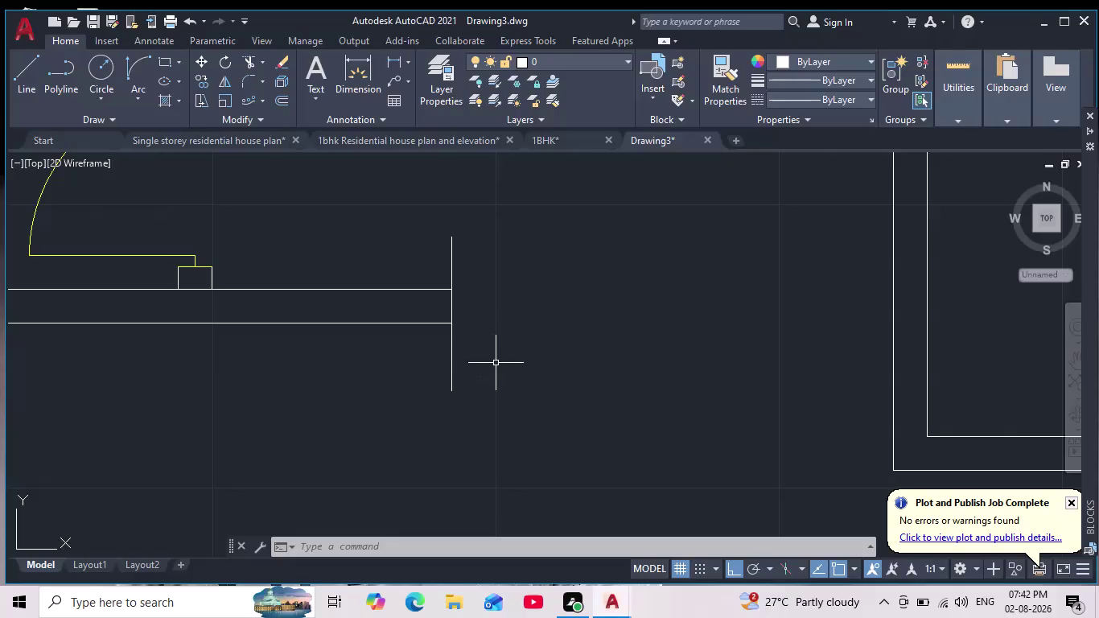
Fence-trim the two stray line ends protruding past the wall junction.
key(Escape)
key(Escape)
key(Escape)
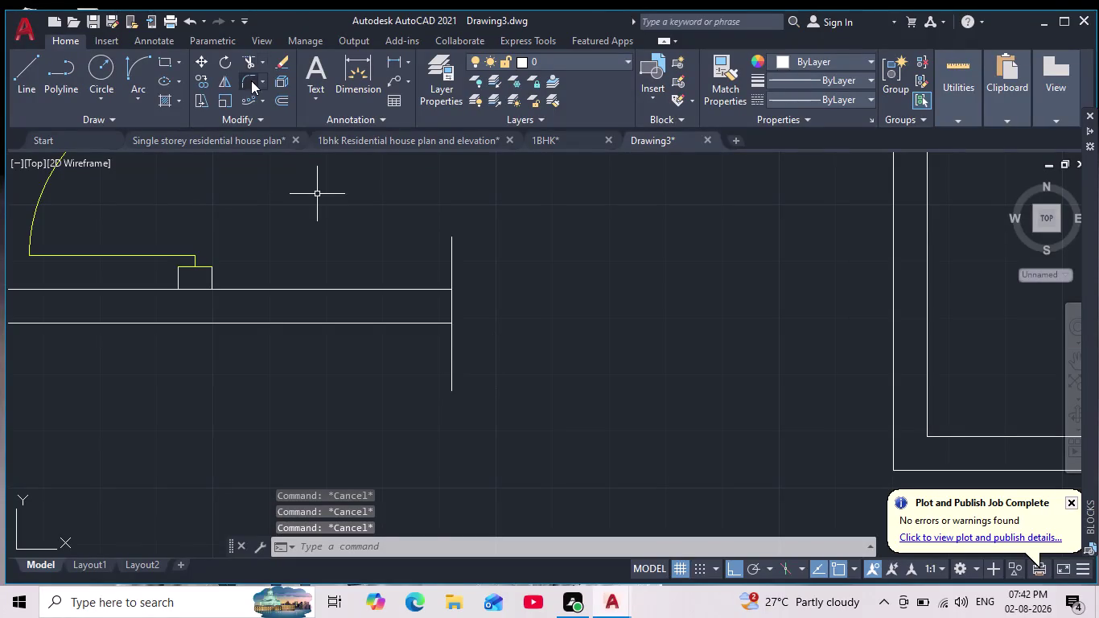
click(244, 62)
drag(410, 271, 581, 231)
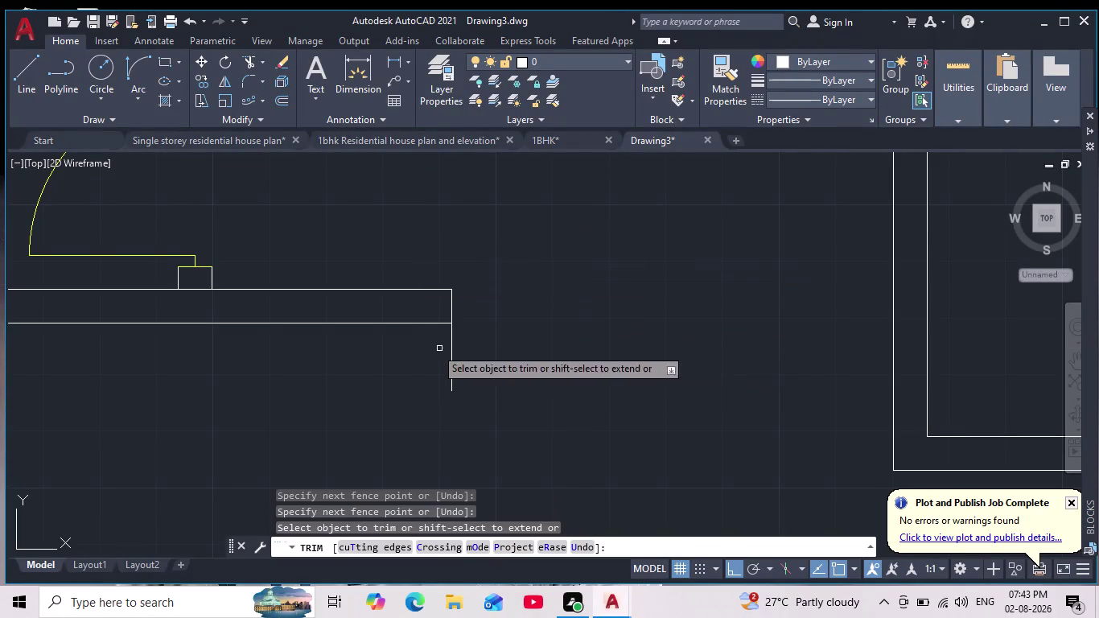
drag(417, 358, 494, 350)
scroll(down, 3)
scroll(down, 3)
middle_drag(524, 374, 523, 375)
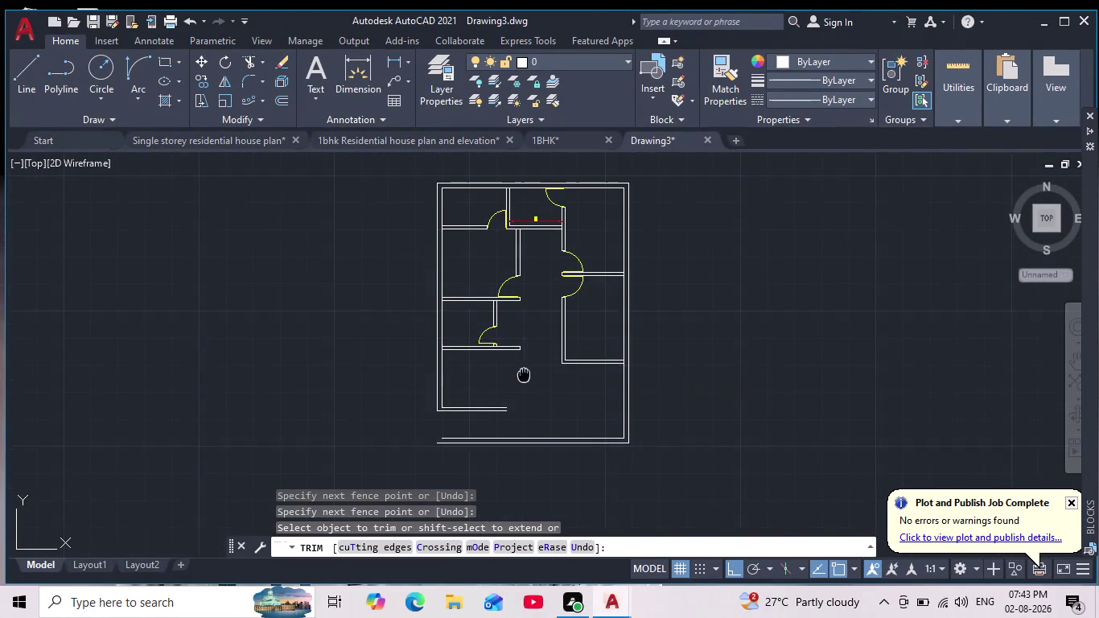
middle_drag(524, 374, 512, 350)
key(Escape)
key(Escape)
Zoom in and out to check the trimmed floor plan.
scroll(down, 3)
scroll(up, 3)
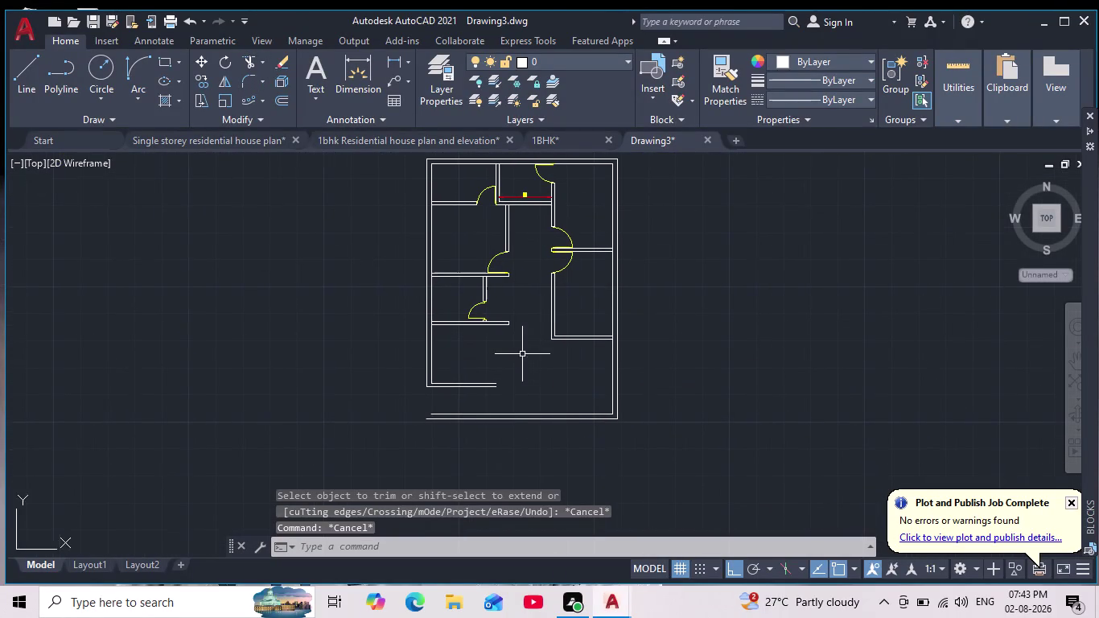
scroll(up, 3)
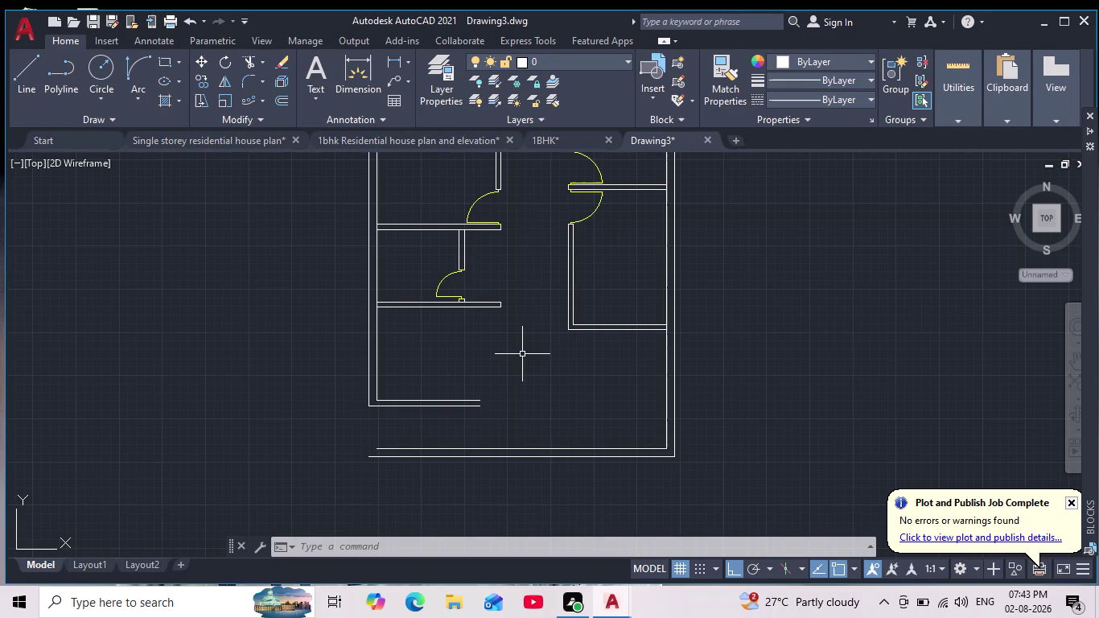
scroll(down, 3)
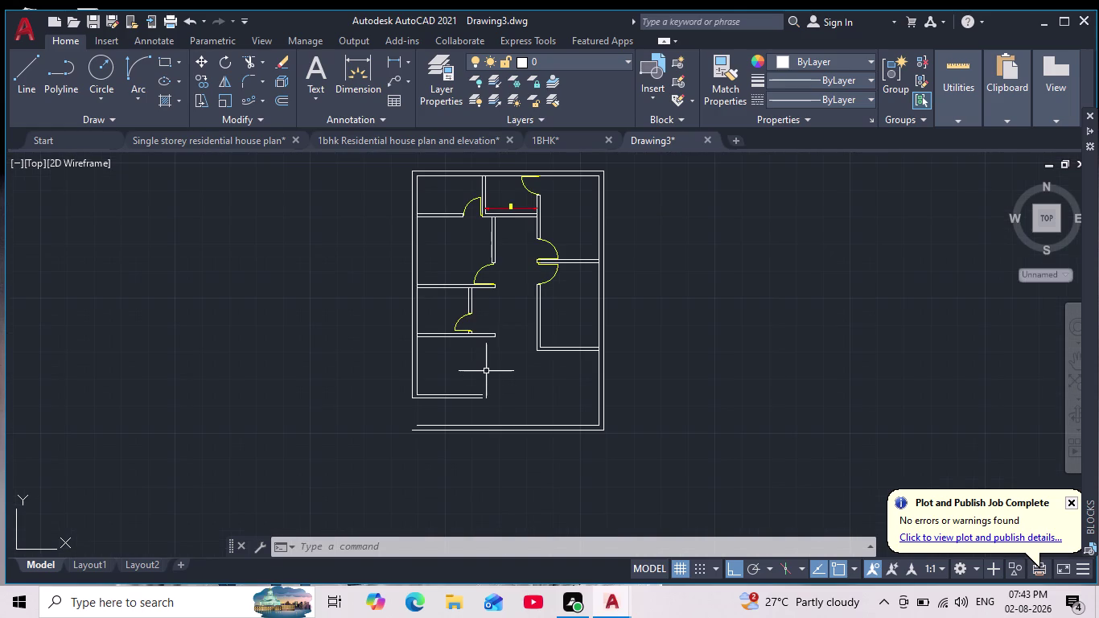
scroll(up, 3)
scroll(up, 3)
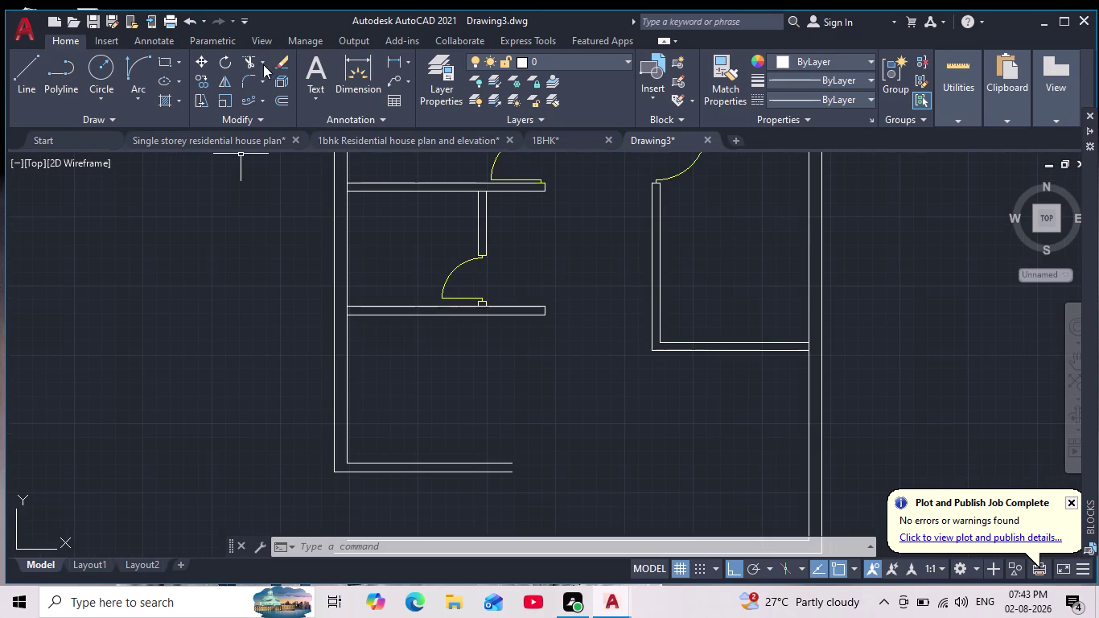
Start a linear dimension along the left wall, then cancel it.
click(395, 58)
scroll(up, 3)
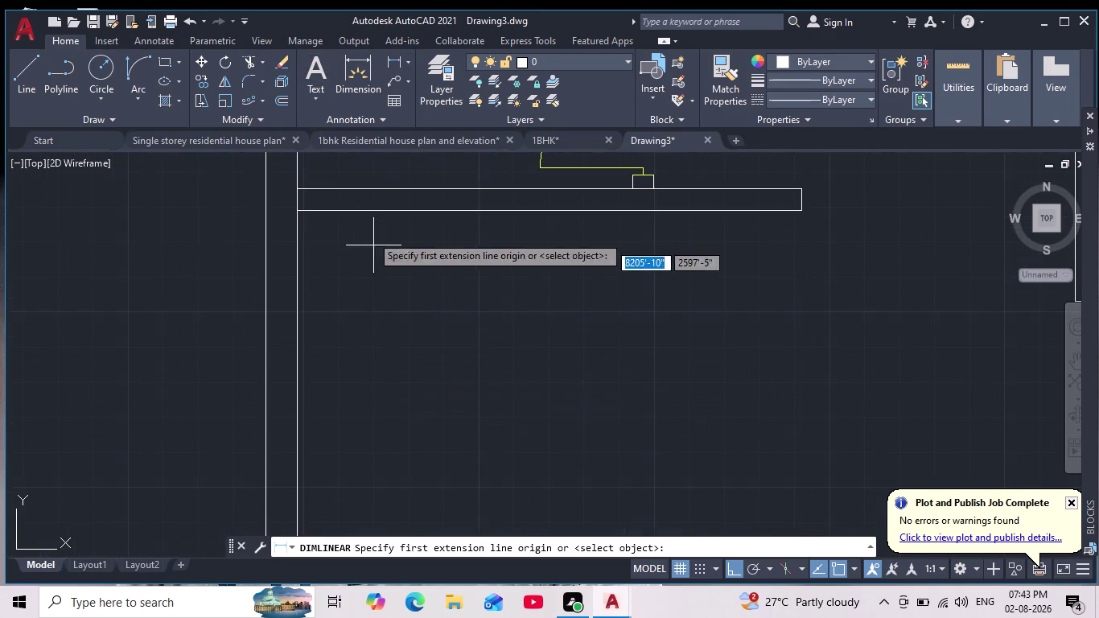
click(301, 211)
middle_drag(311, 332, 314, 269)
scroll(down, 3)
scroll(up, 3)
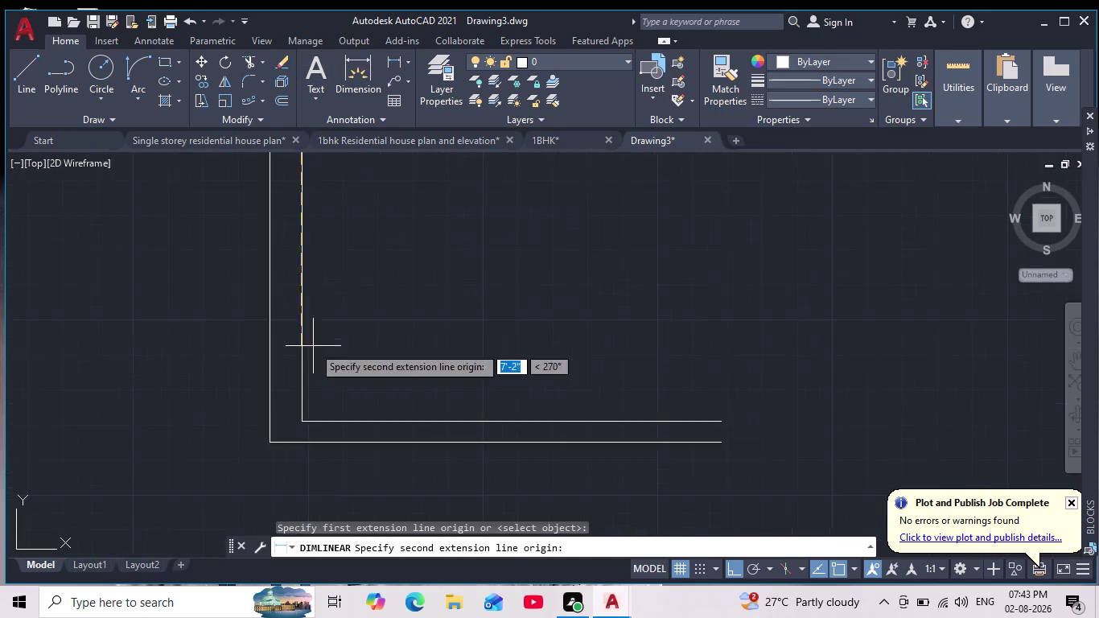
scroll(up, 3)
click(294, 465)
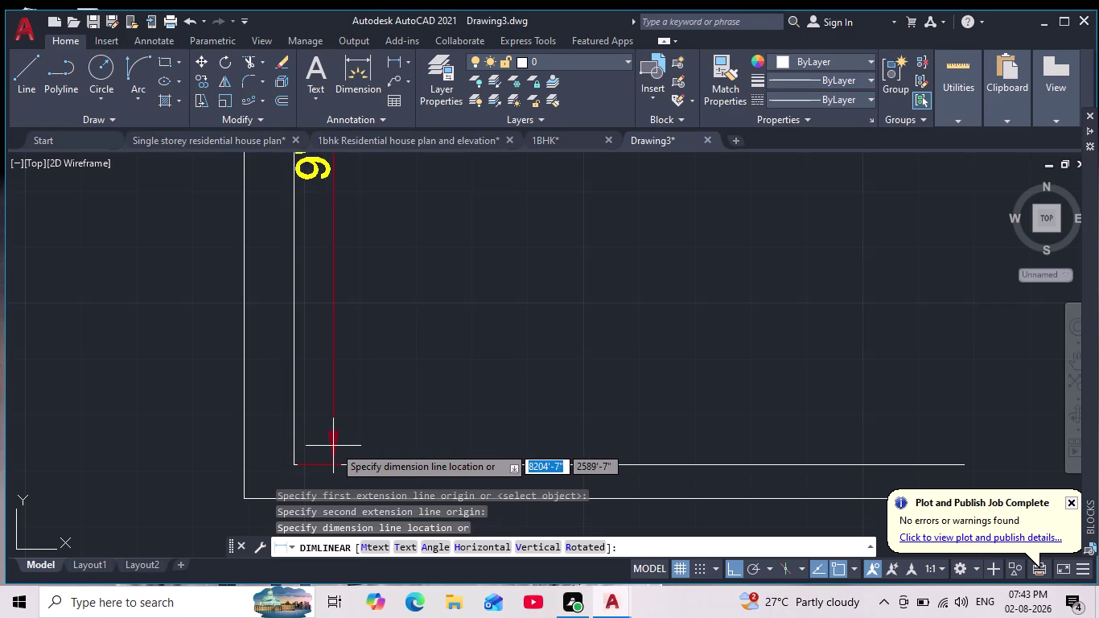
scroll(down, 3)
scroll(up, 3)
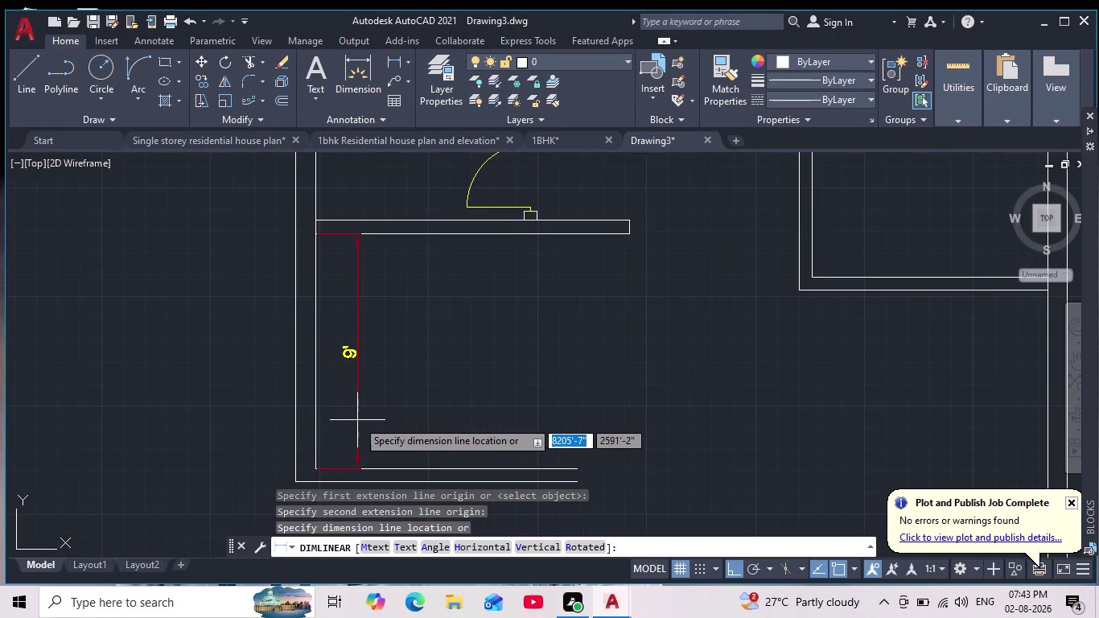
key(Escape)
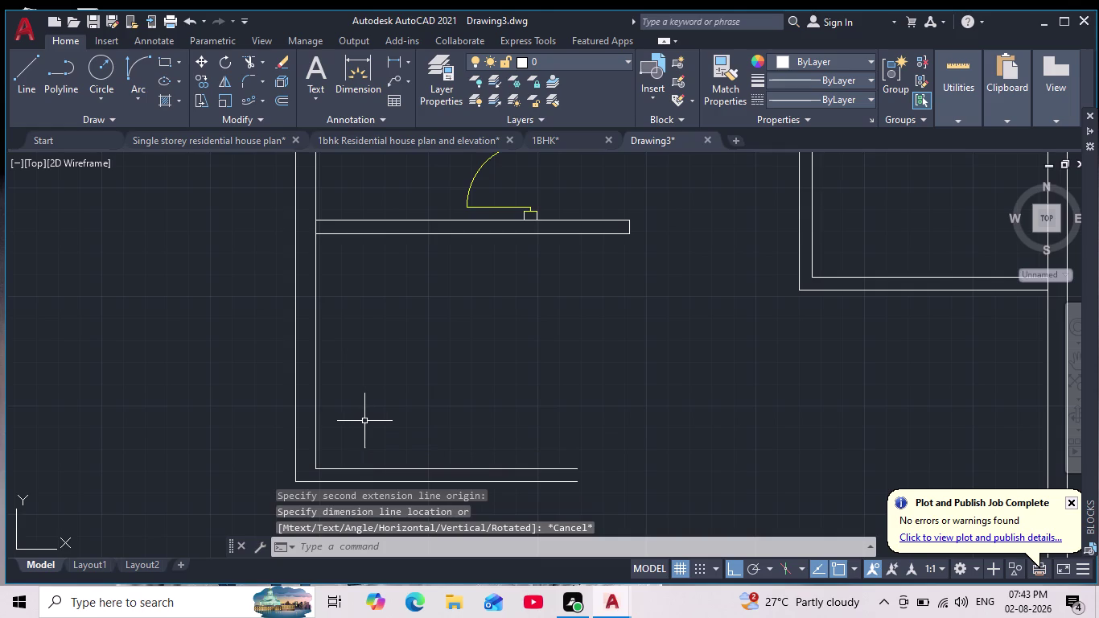
Window-select the two short bottom wall lines of the left room and delete them.
scroll(down, 3)
middle_click(431, 458)
scroll(up, 3)
click(428, 454)
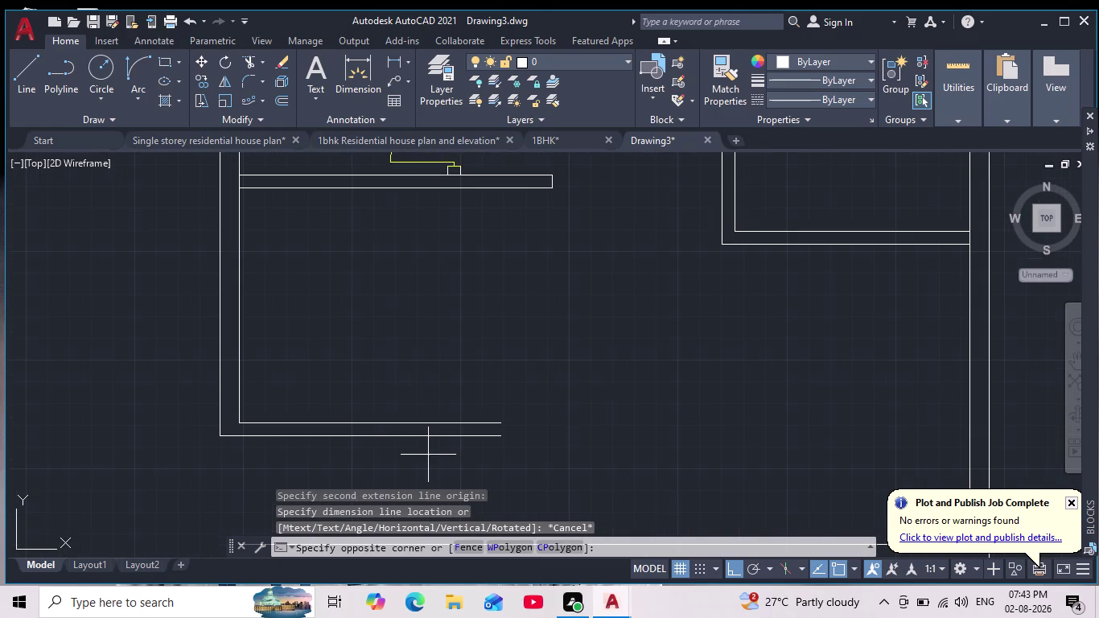
click(397, 403)
key(Delete)
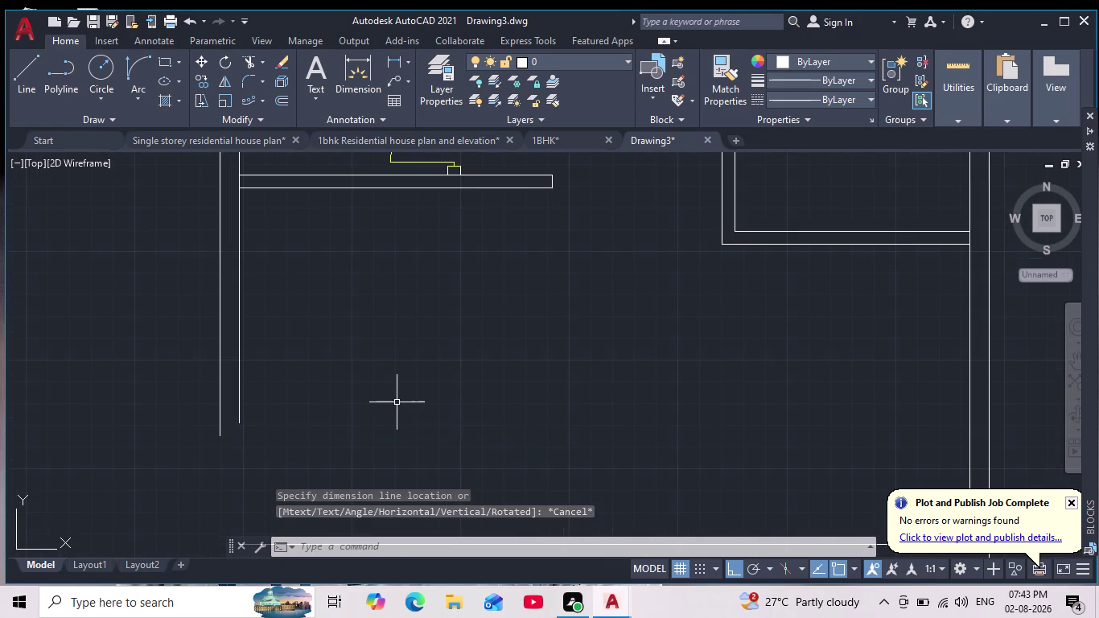
scroll(down, 3)
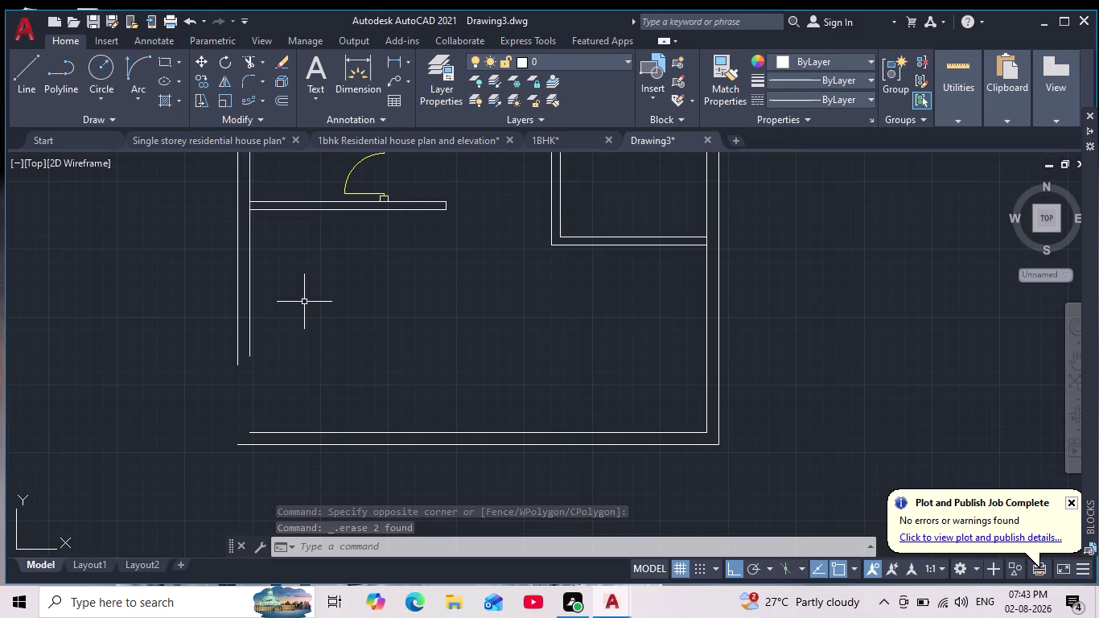
Start OFFSET with a 6' offset distance.
key(Escape)
key(Escape)
key(Escape)
key(Escape)
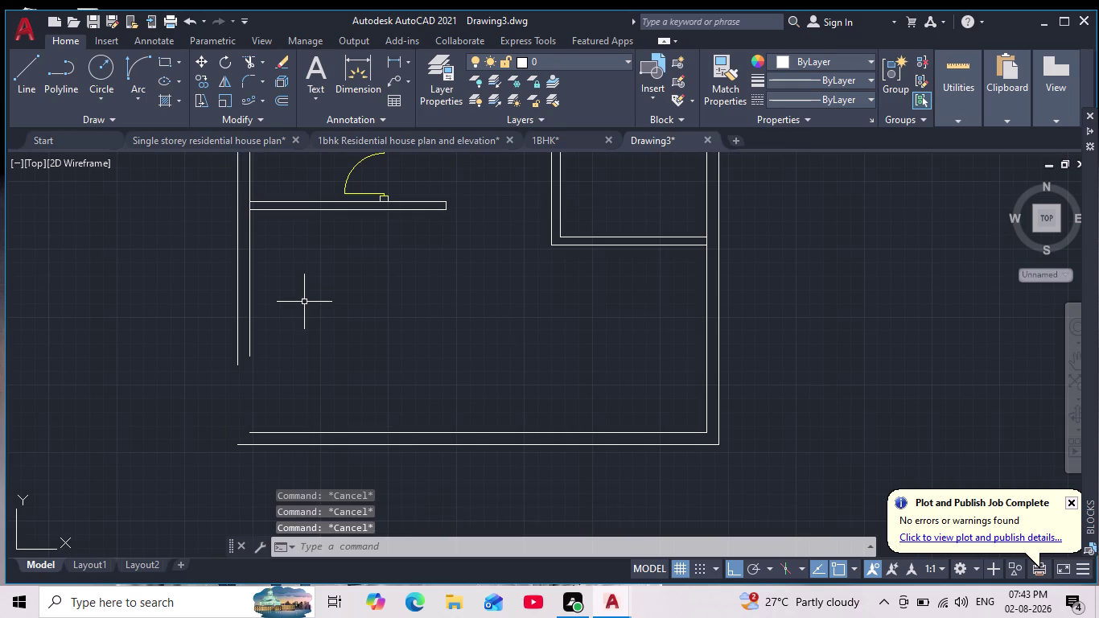
key(Escape)
key(Escape)
key(Escape)
key(o)
key(Return)
text(6')
key(Return)
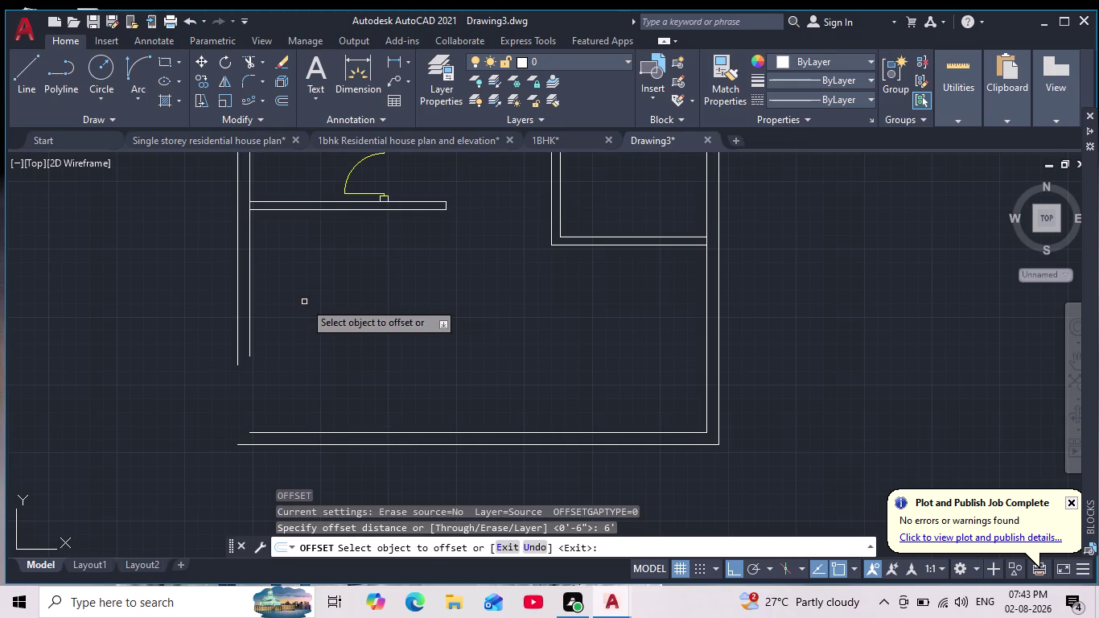
click(345, 210)
click(342, 308)
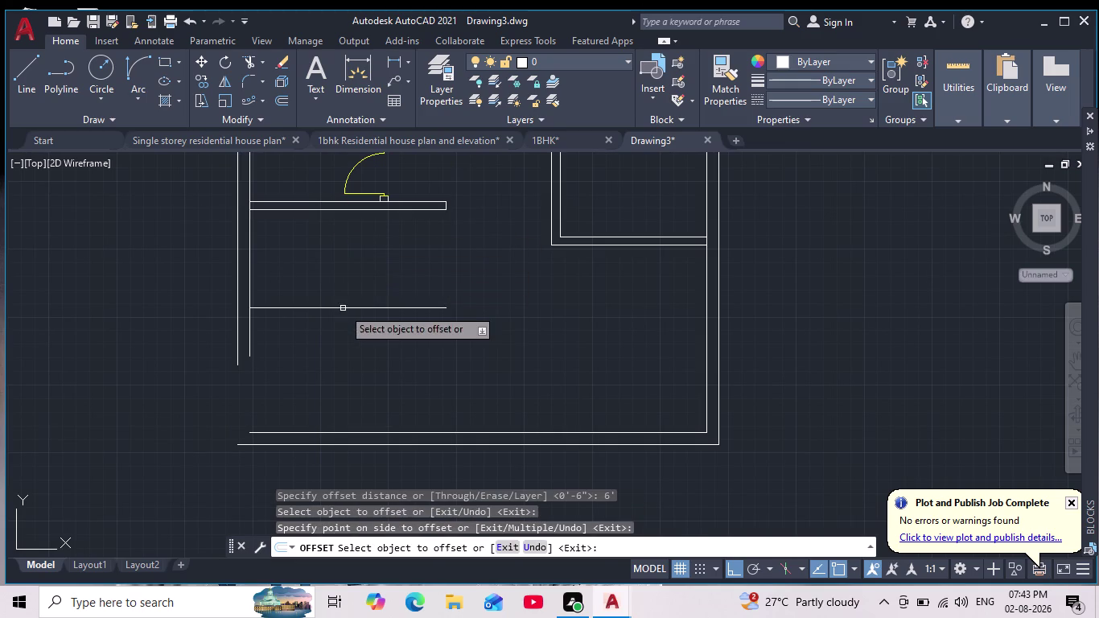
key(Return)
key(Return)
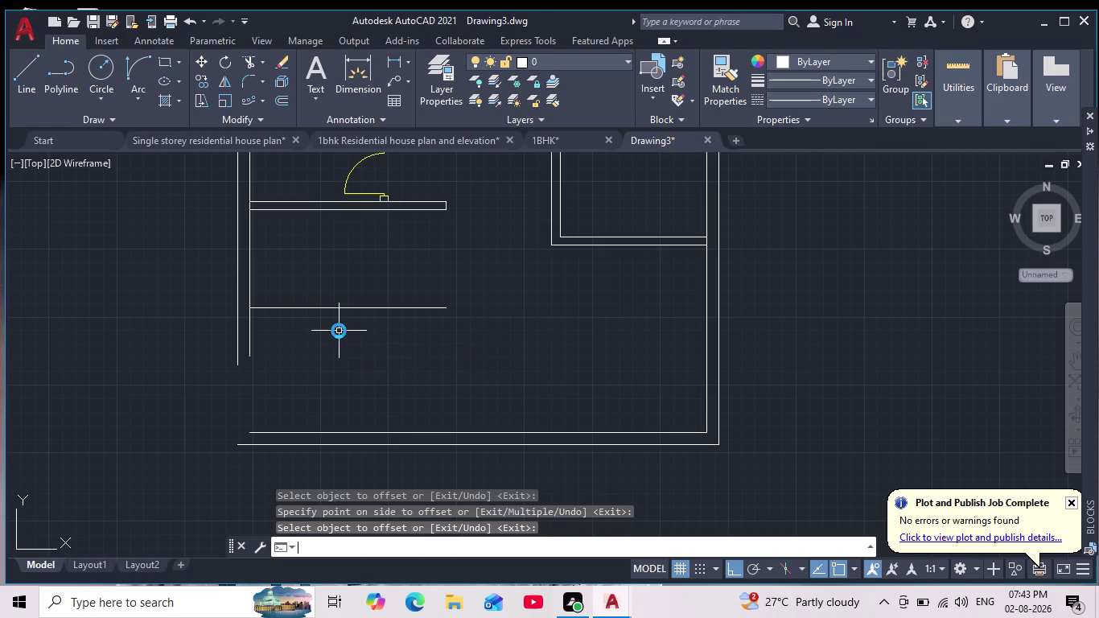
key(6)
key(Return)
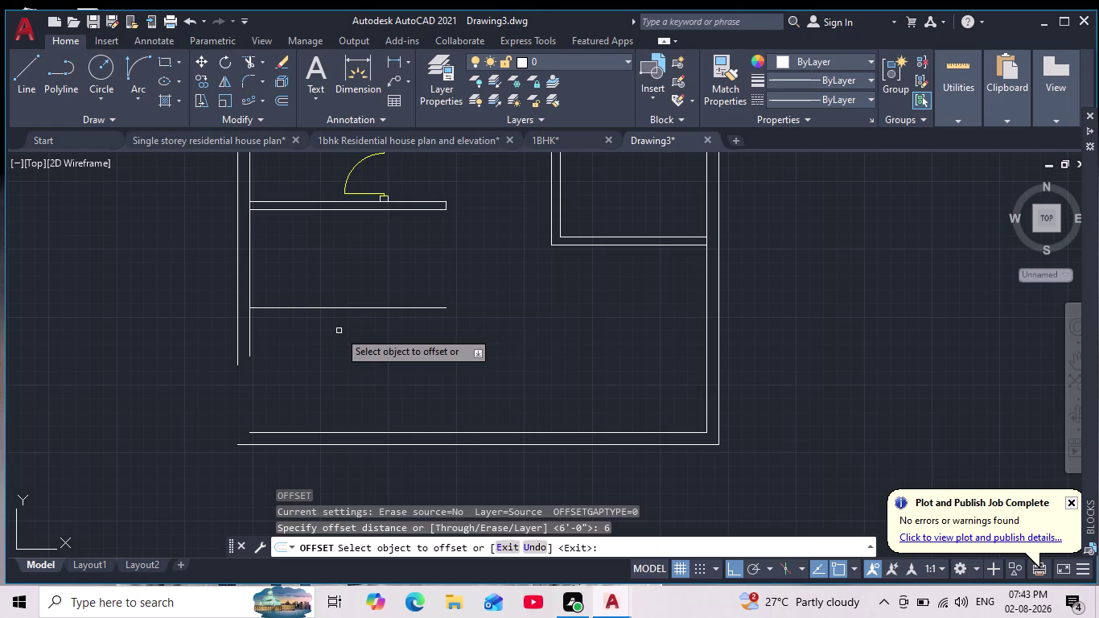
click(319, 309)
click(320, 324)
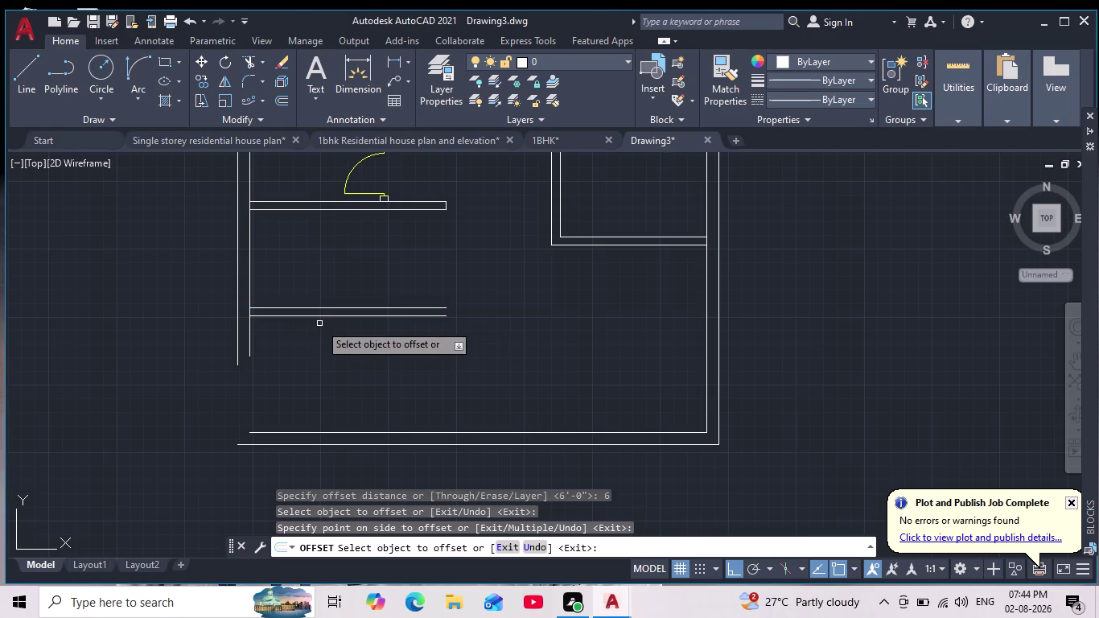
scroll(down, 3)
scroll(down, 3)
scroll(up, 3)
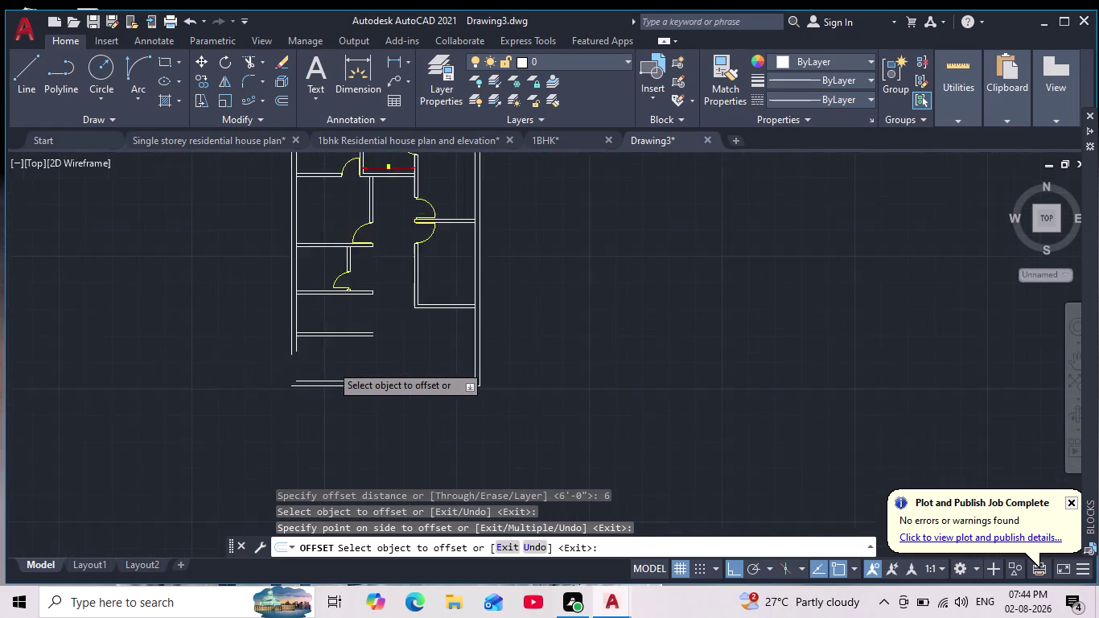
key(Escape)
key(Escape)
key(Escape)
click(244, 76)
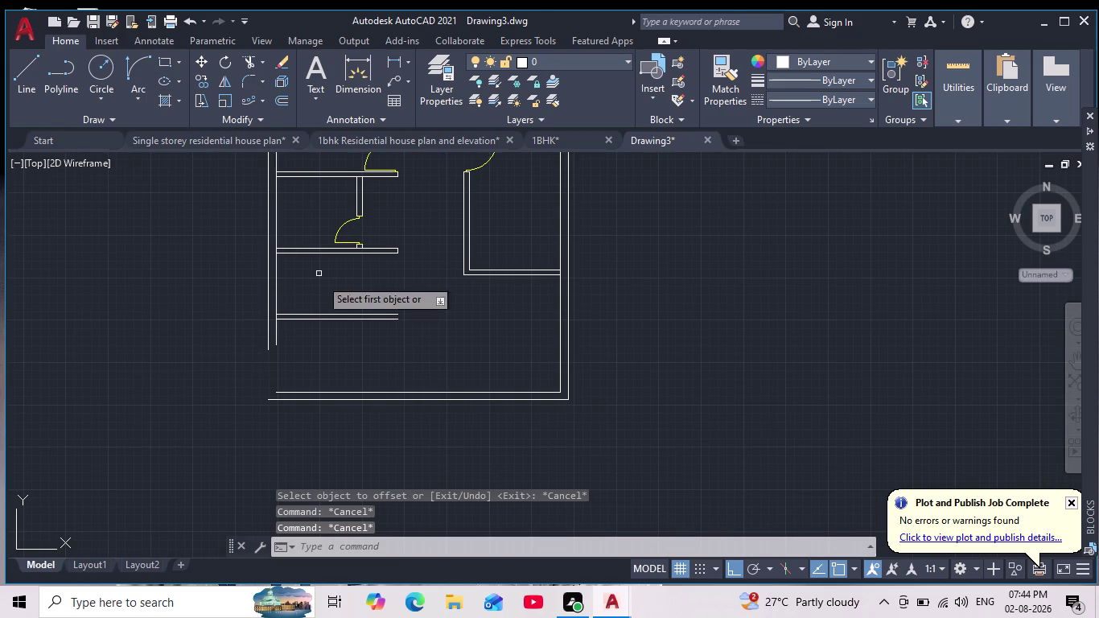
click(262, 300)
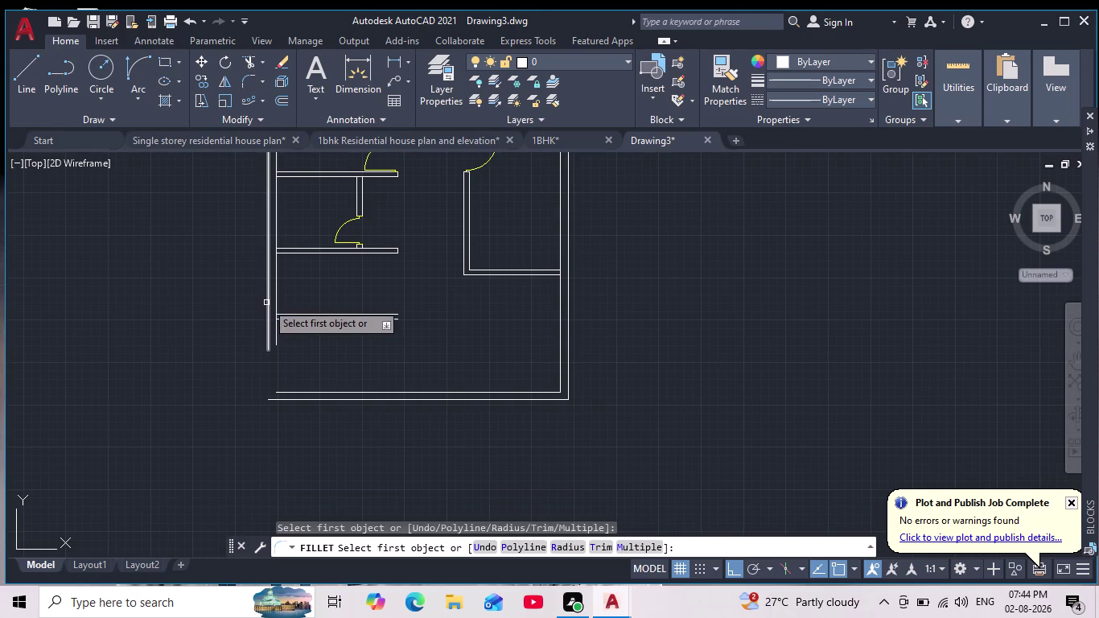
click(264, 307)
scroll(up, 3)
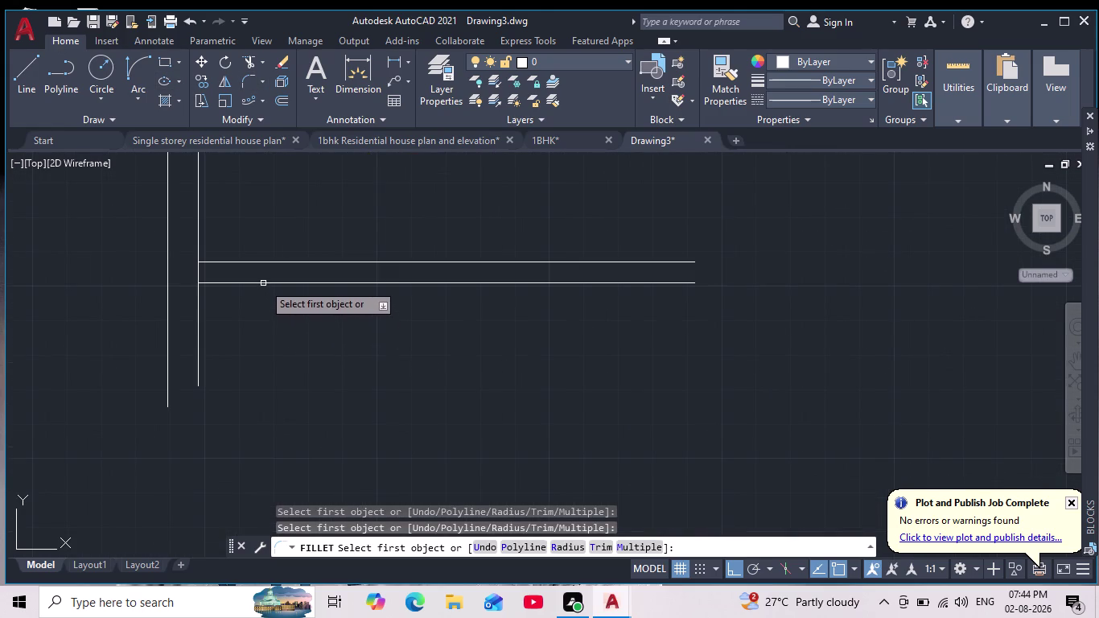
click(263, 283)
click(169, 228)
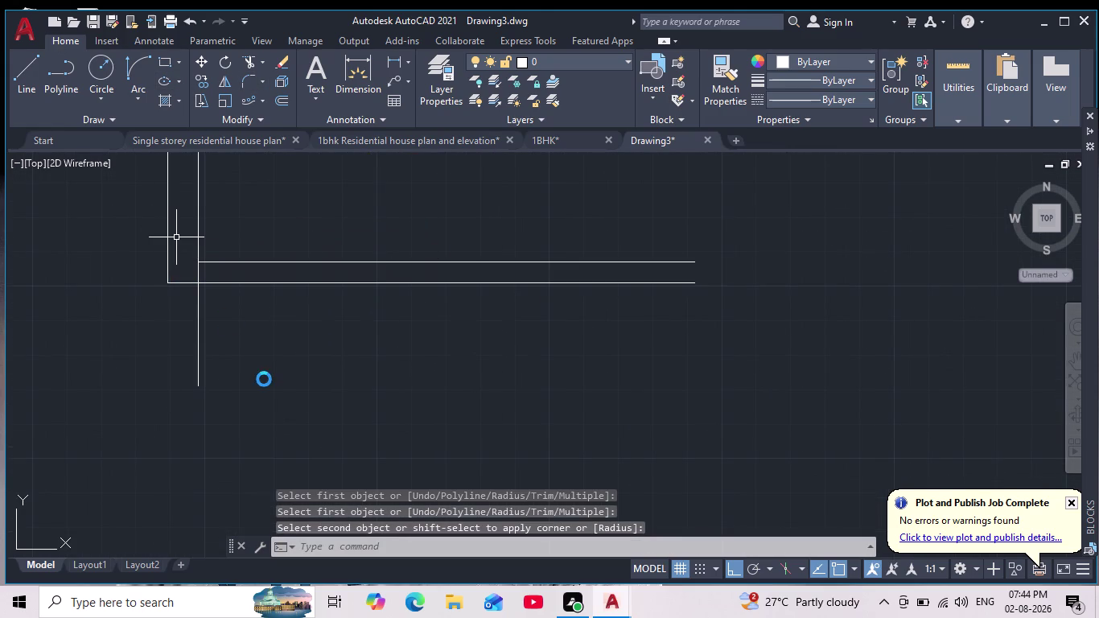
key(space)
click(275, 262)
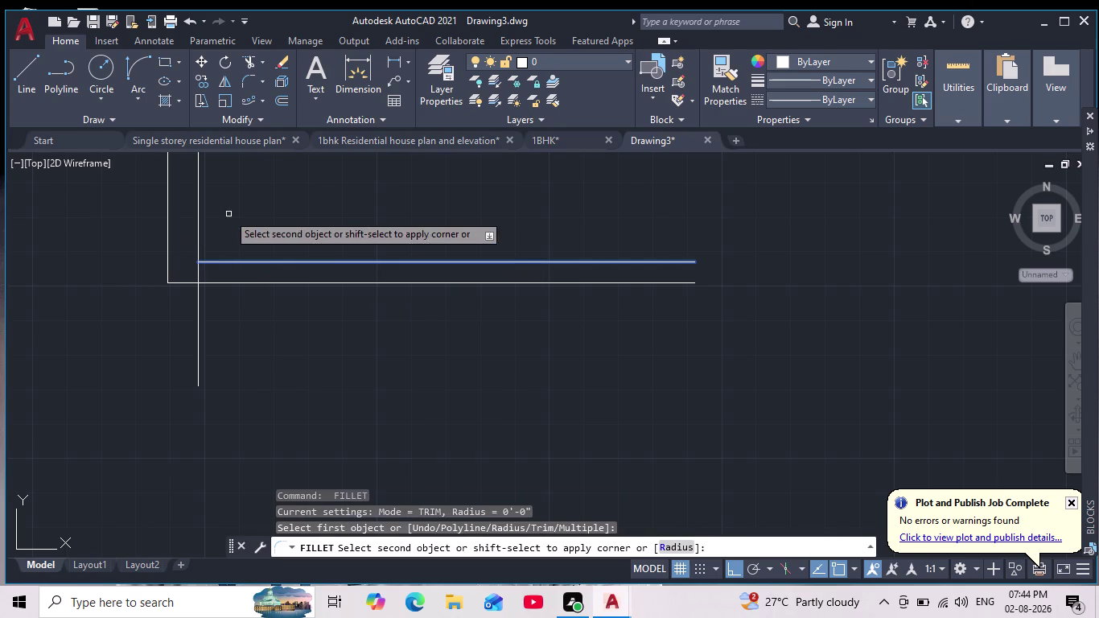
click(199, 207)
key(Escape)
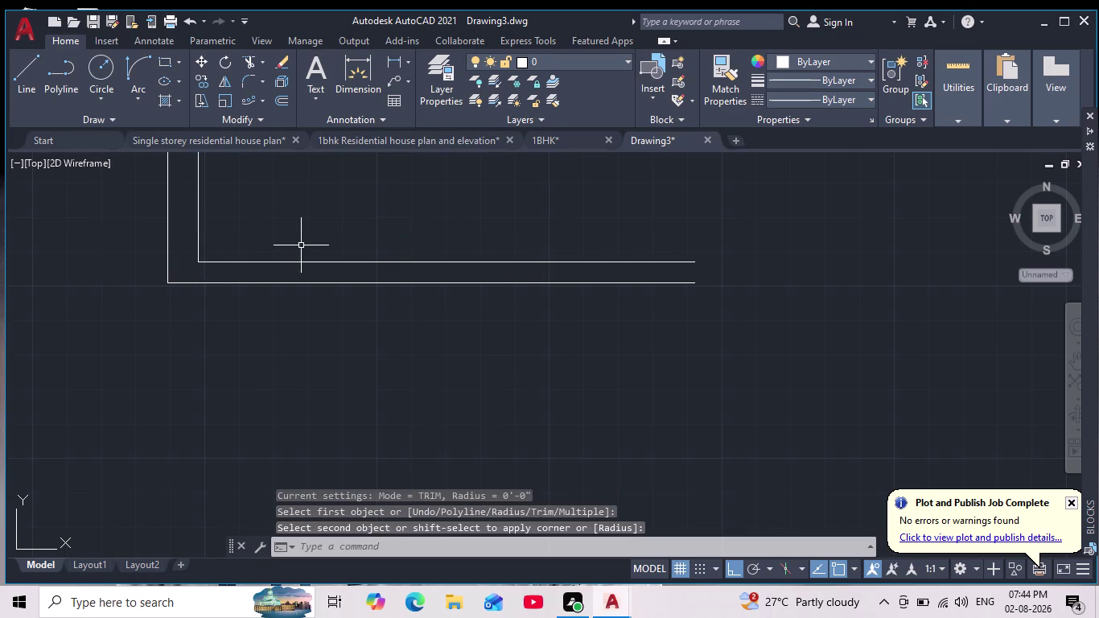
key(Escape)
scroll(down, 3)
middle_drag(333, 289, 327, 335)
scroll(down, 3)
scroll(up, 3)
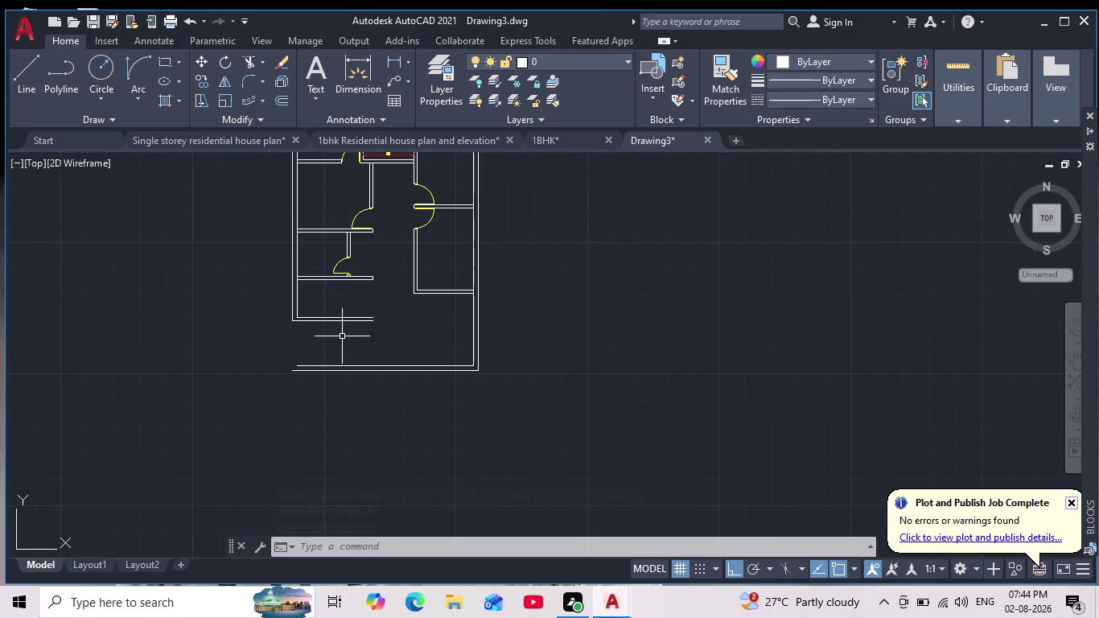
scroll(down, 3)
scroll(up, 3)
middle_drag(425, 331, 429, 349)
scroll(down, 3)
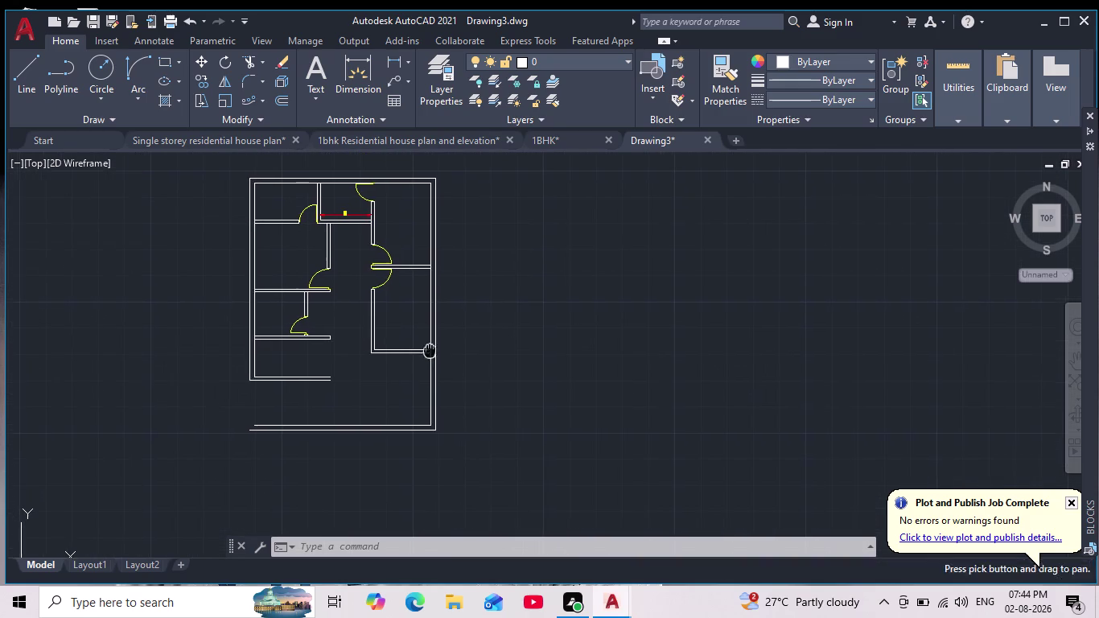
scroll(down, 3)
scroll(up, 3)
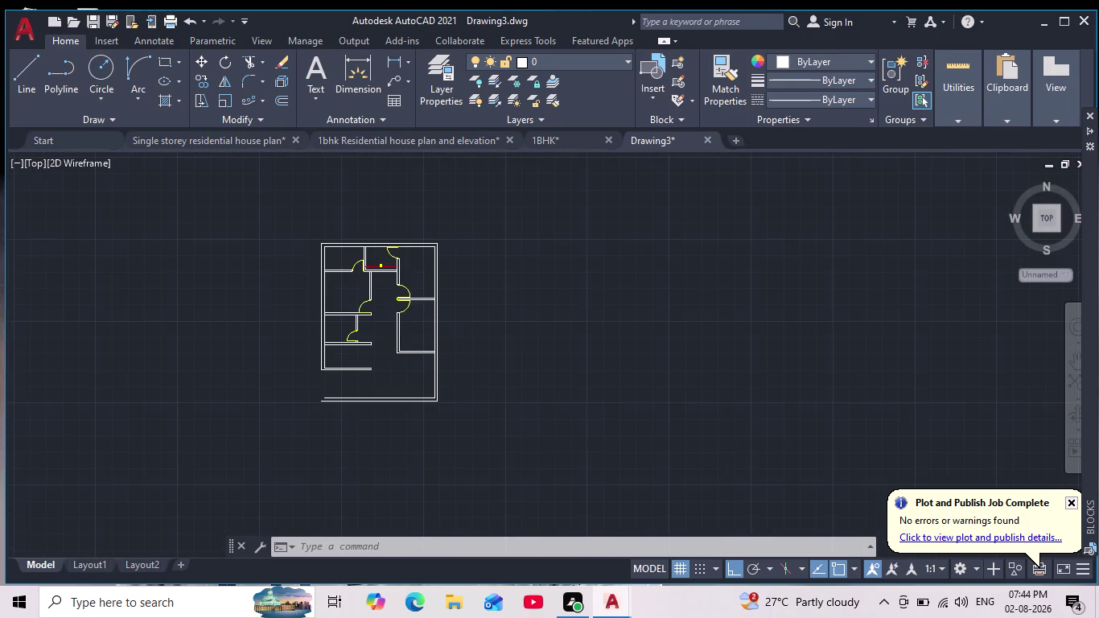
scroll(up, 3)
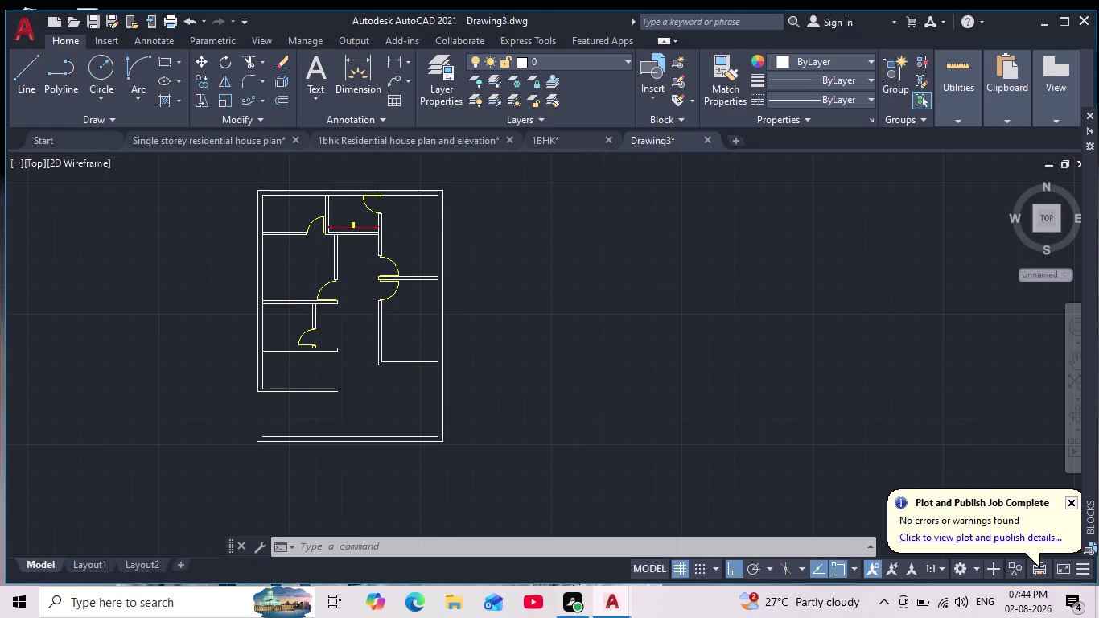
scroll(down, 3)
scroll(up, 3)
middle_drag(351, 374, 402, 321)
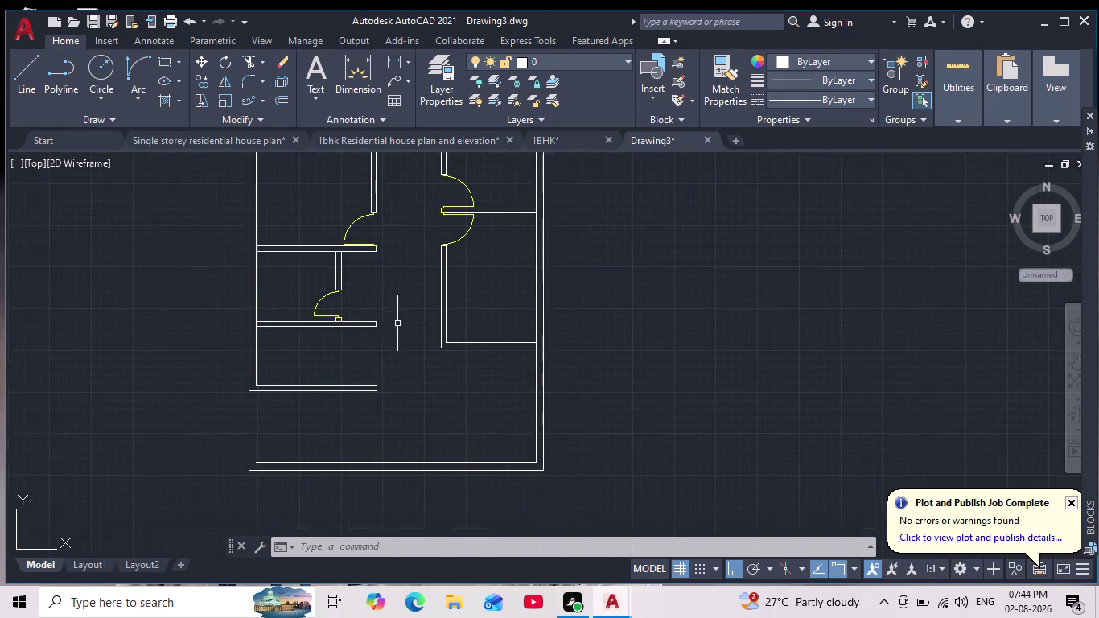
scroll(up, 3)
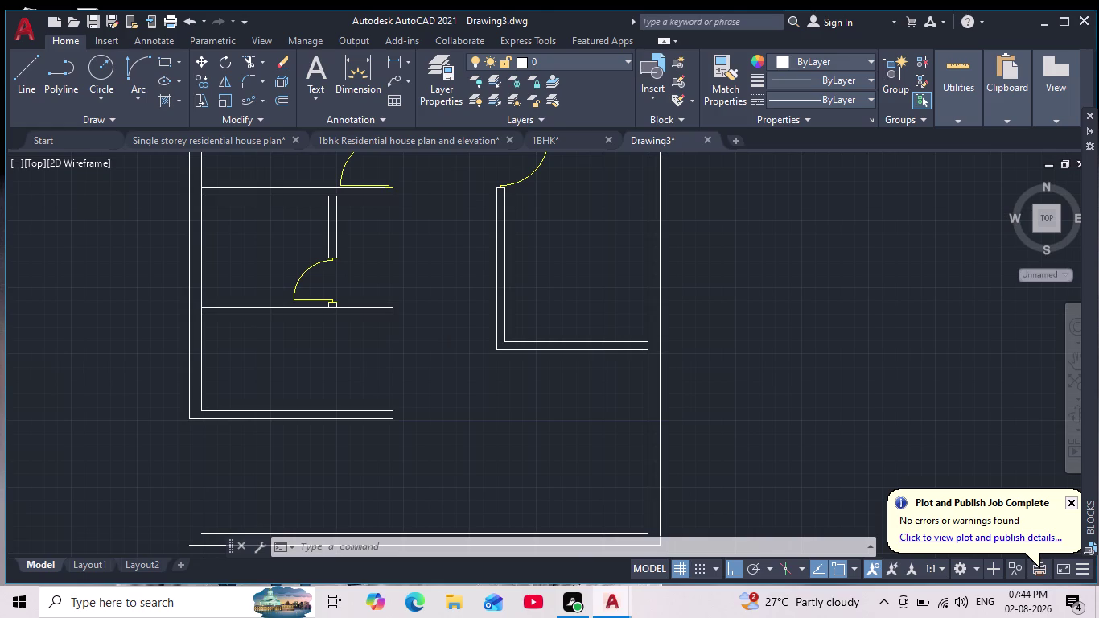
scroll(down, 3)
scroll(up, 3)
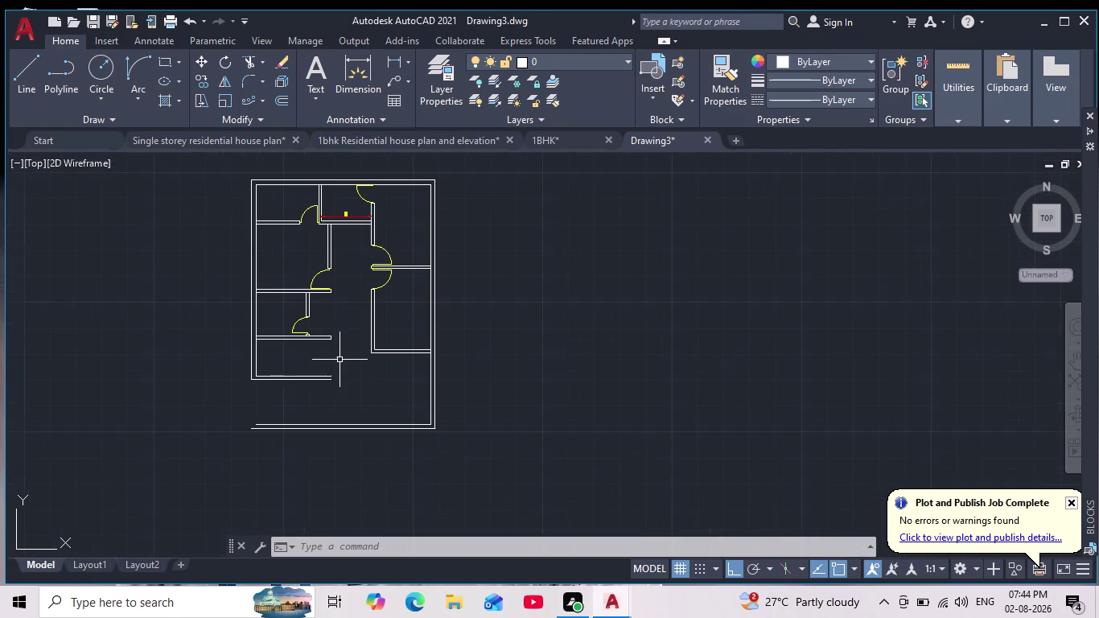
scroll(up, 3)
scroll(down, 3)
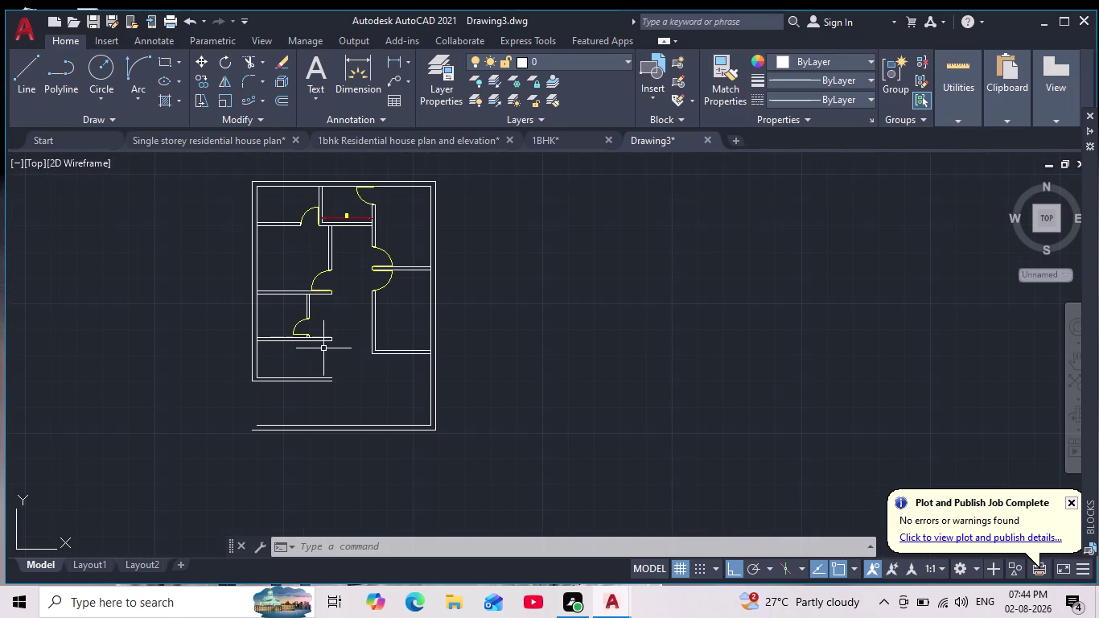
scroll(up, 3)
scroll(up, 3)
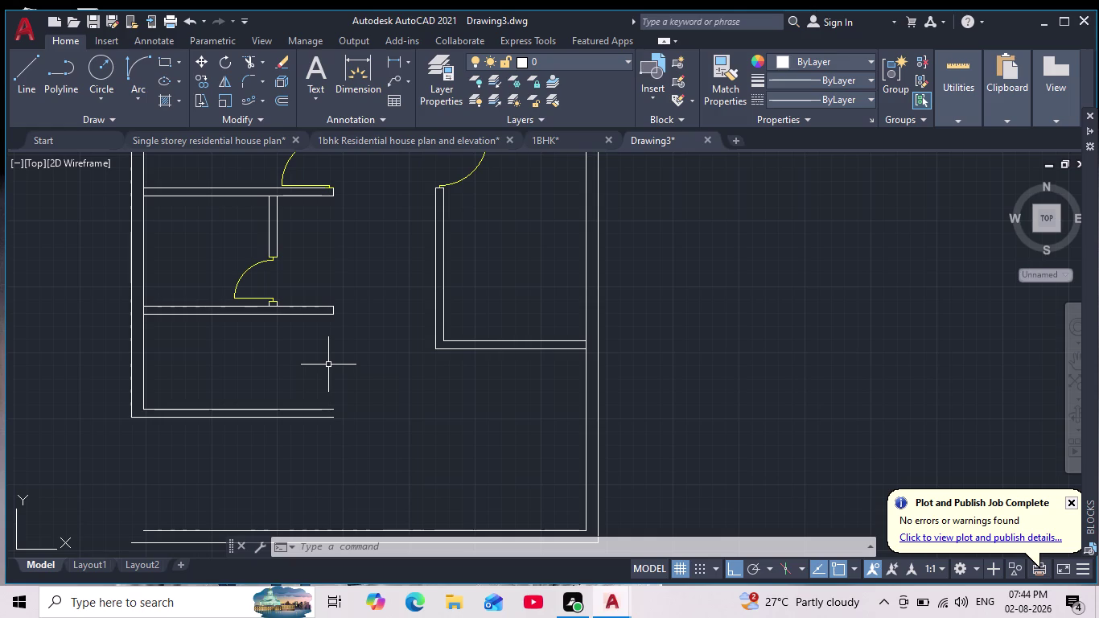
middle_drag(323, 497, 388, 389)
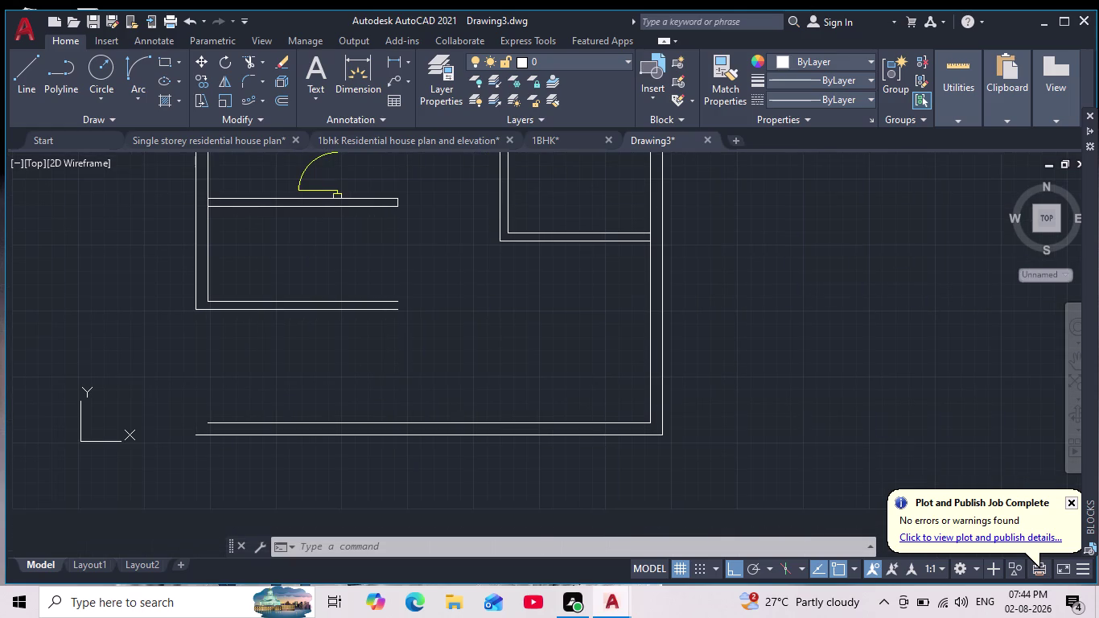
Trim away the old bottom wall lines.
click(250, 61)
drag(447, 443, 454, 398)
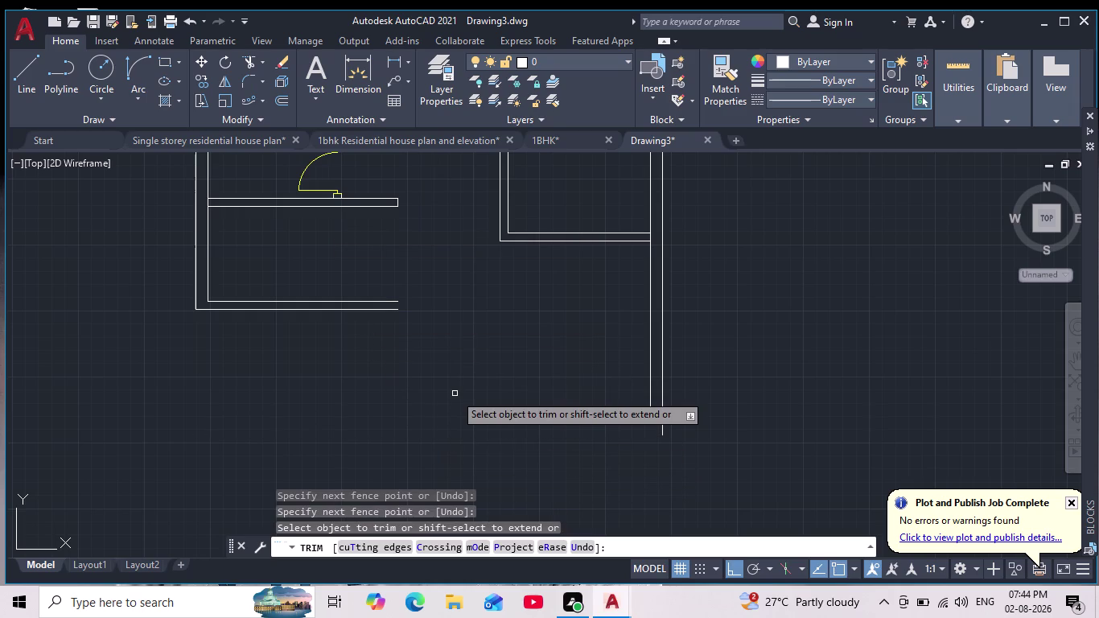
key(Escape)
key(Escape)
key(Escape)
key(Escape)
key(Escape)
key(Escape)
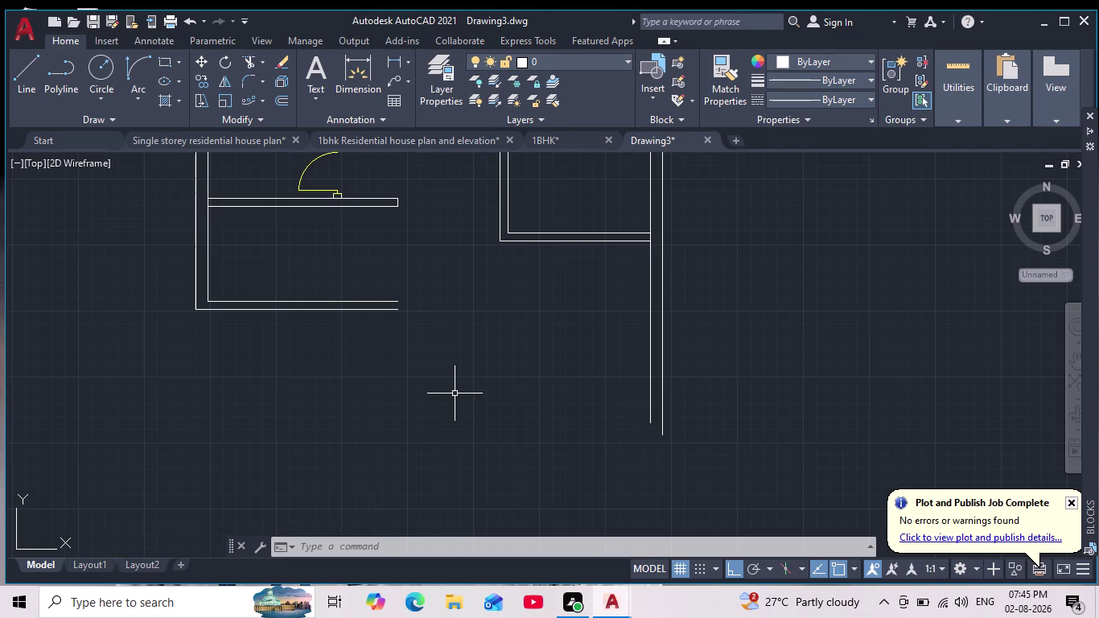
Offset the lower room's bottom wall line 6'8" downward.
key(o)
key(Return)
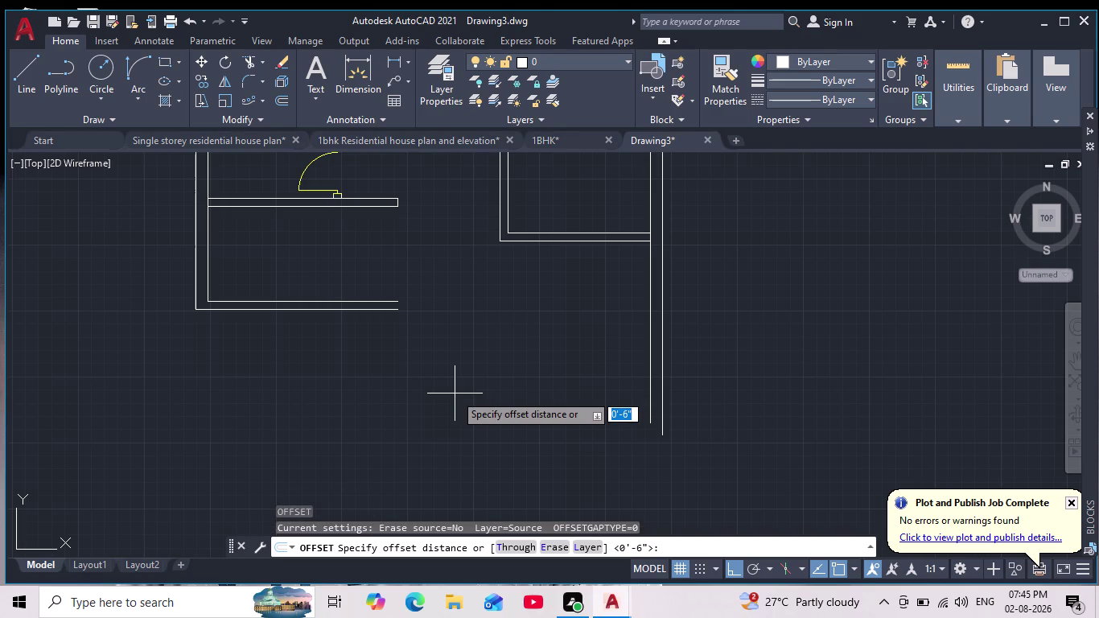
text(6')
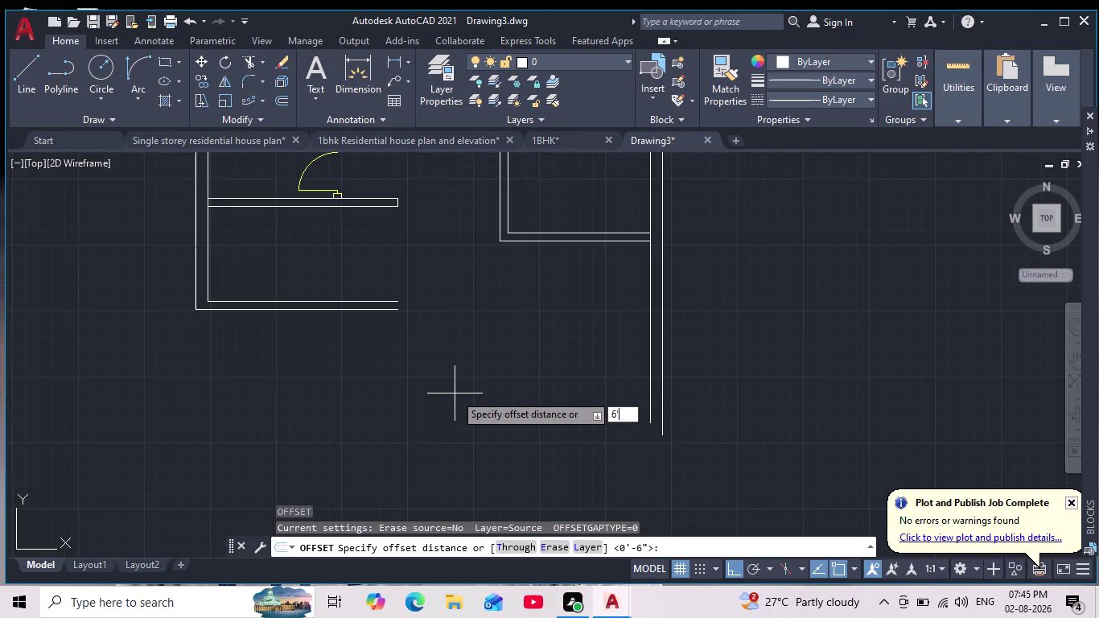
text(8")
key(Return)
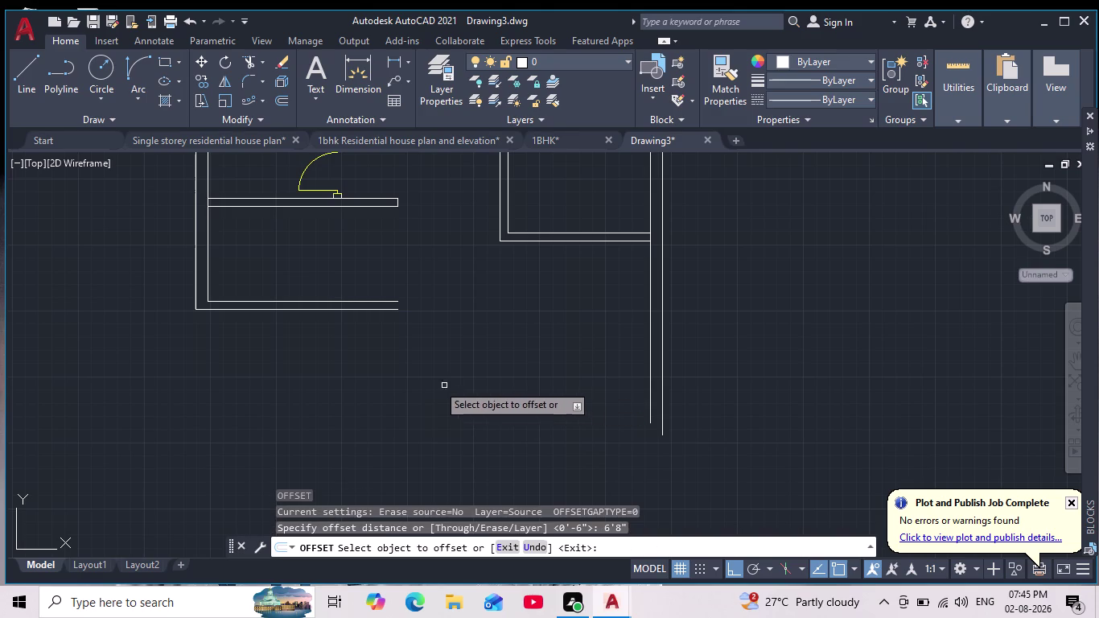
click(337, 311)
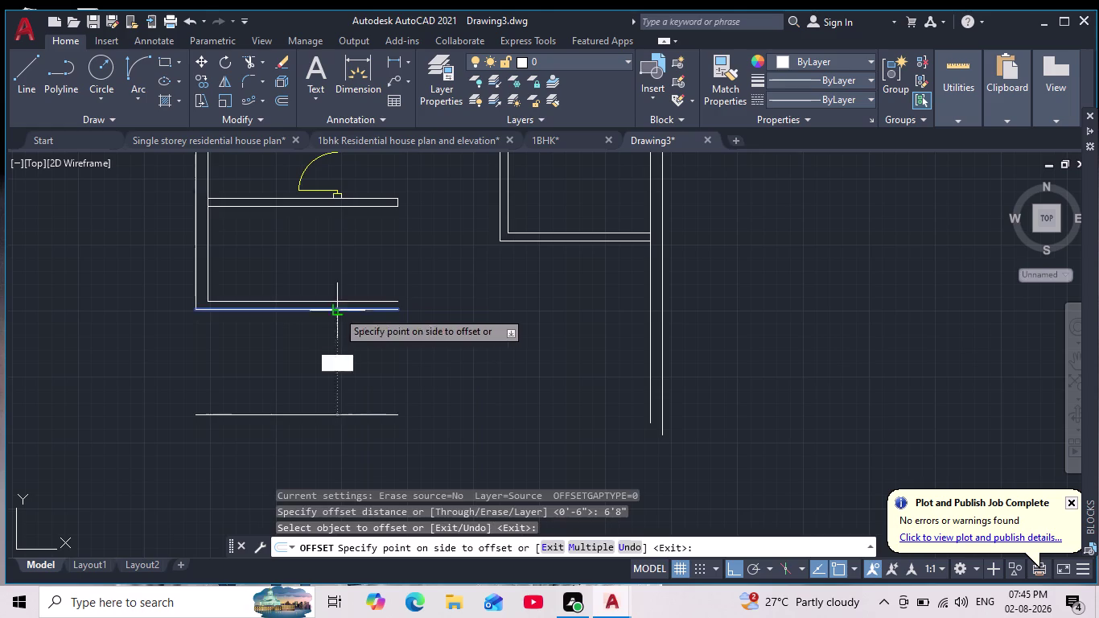
click(322, 455)
scroll(down, 3)
middle_drag(334, 415, 338, 402)
scroll(up, 3)
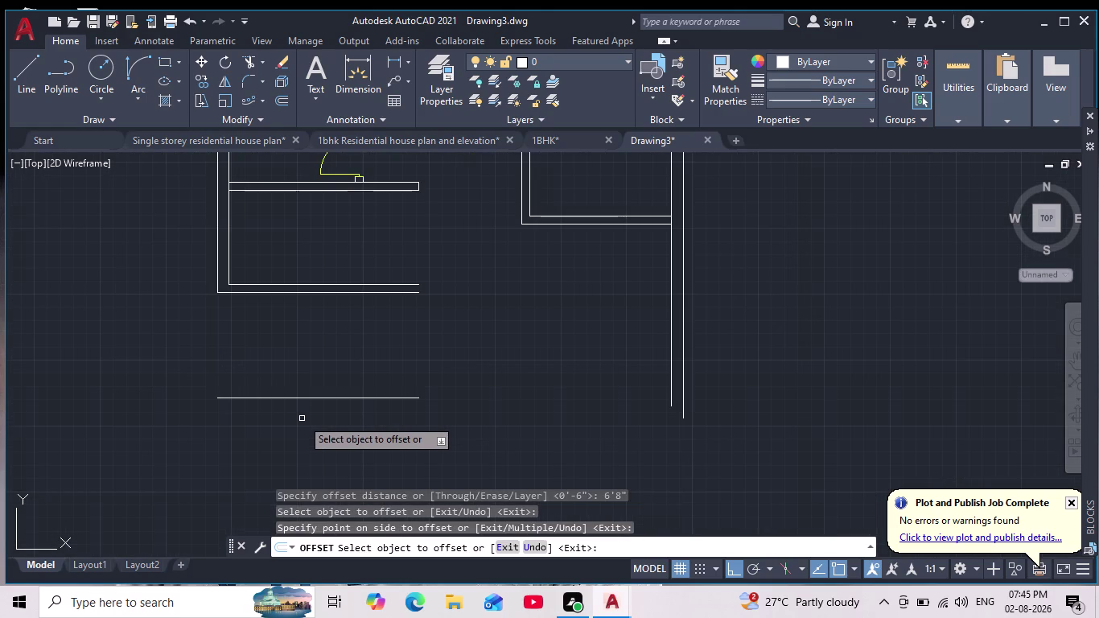
key(Return)
Offset the new bottom wall line 6" upward to form the double-line wall.
key(Return)
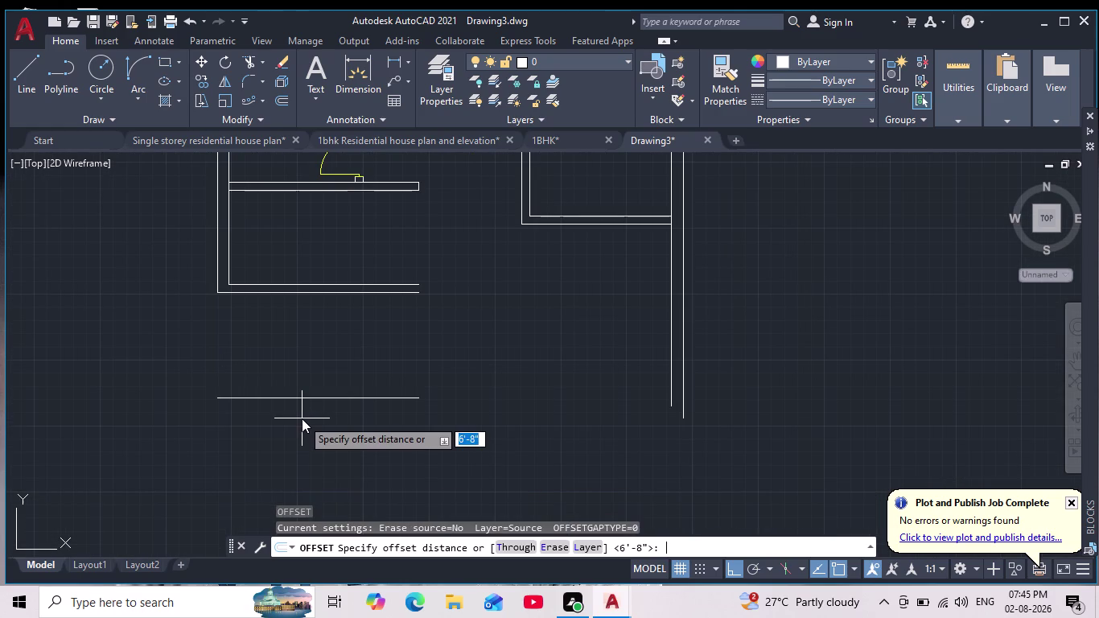
key(6)
key(Return)
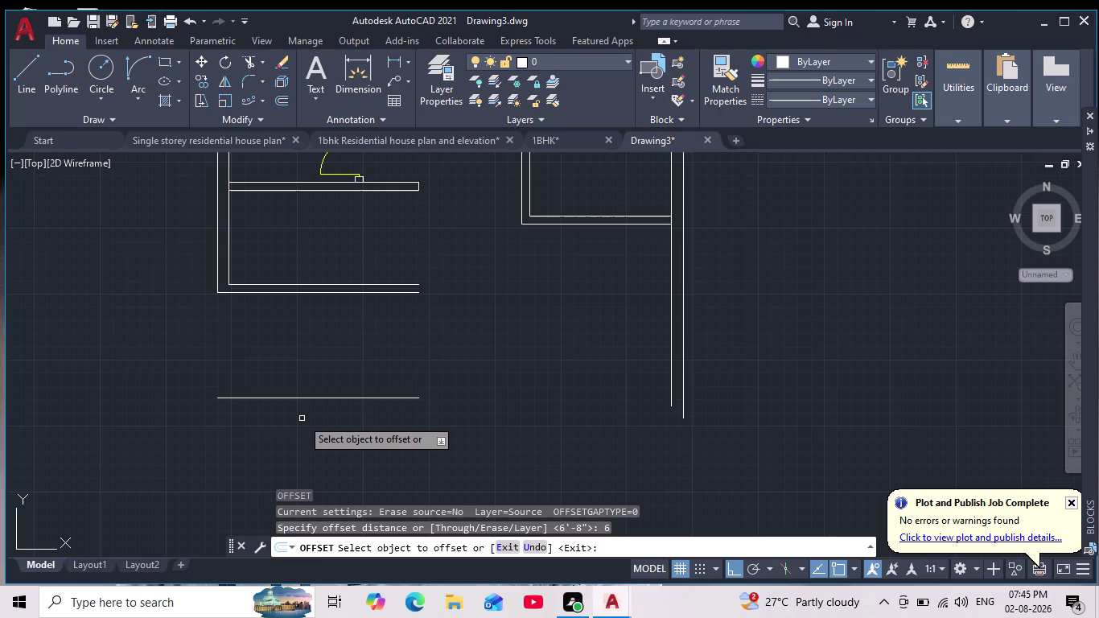
click(380, 394)
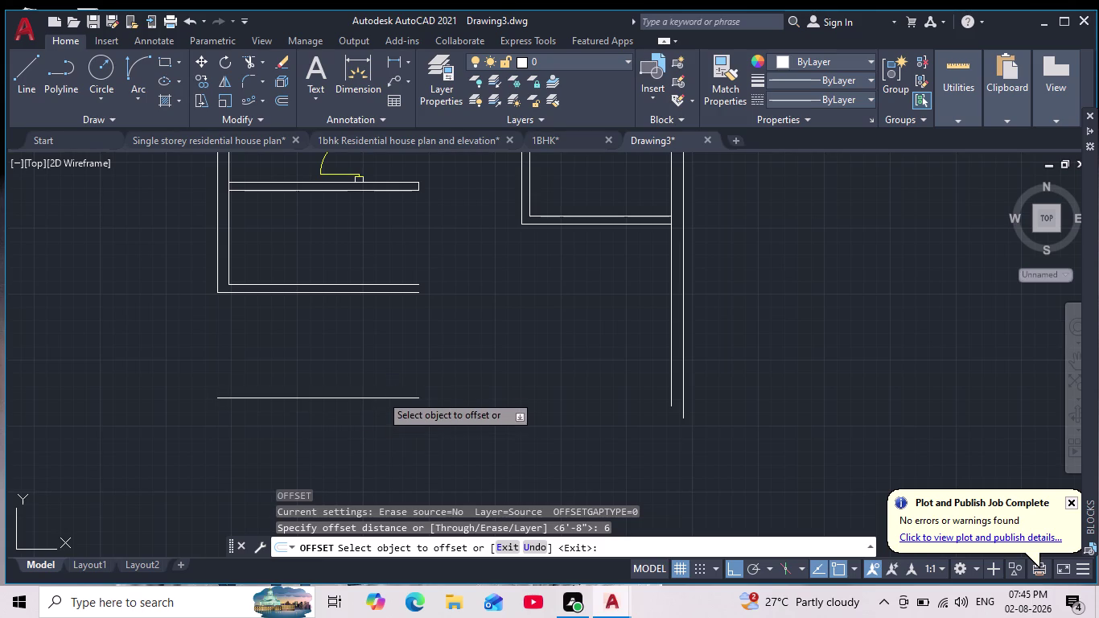
click(367, 397)
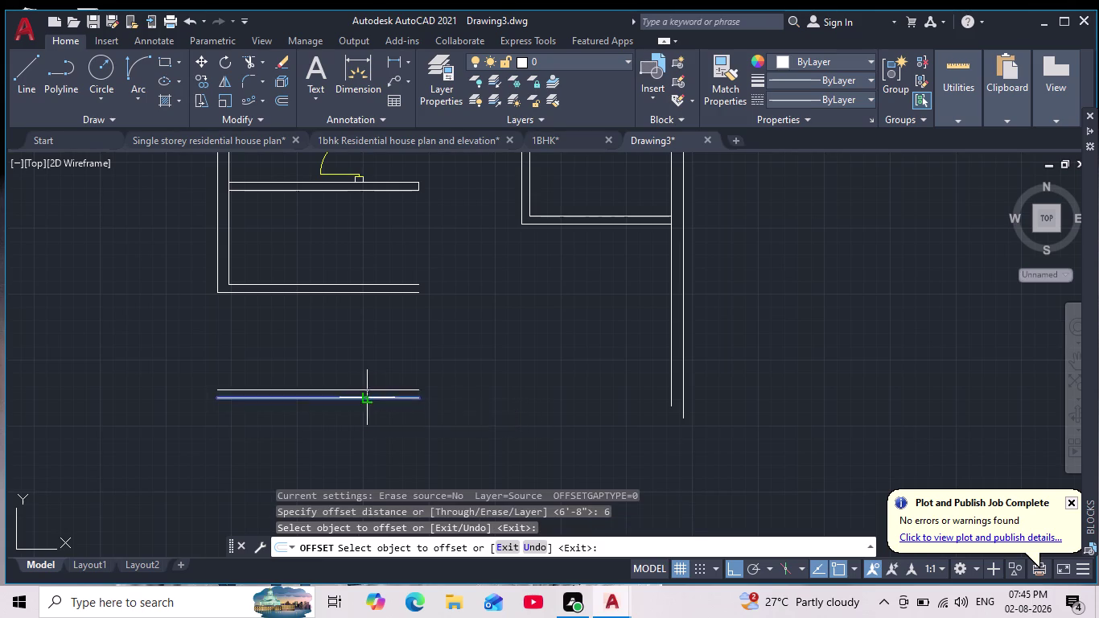
click(366, 410)
scroll(down, 3)
scroll(up, 3)
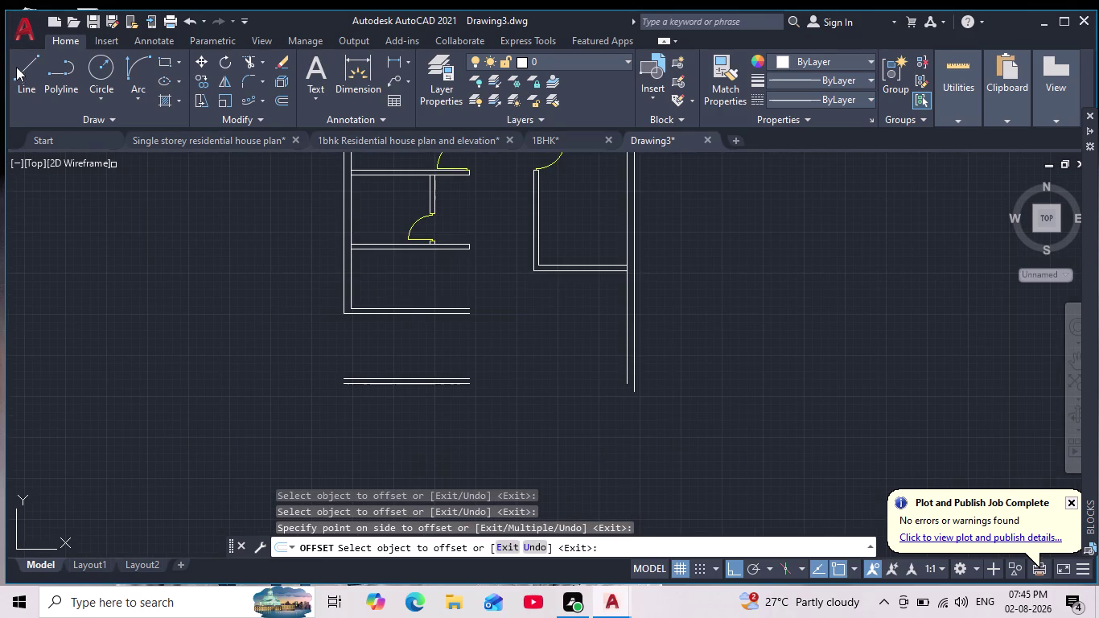
Begin a line from the wall's outer corner, then abandon it.
click(17, 71)
scroll(up, 3)
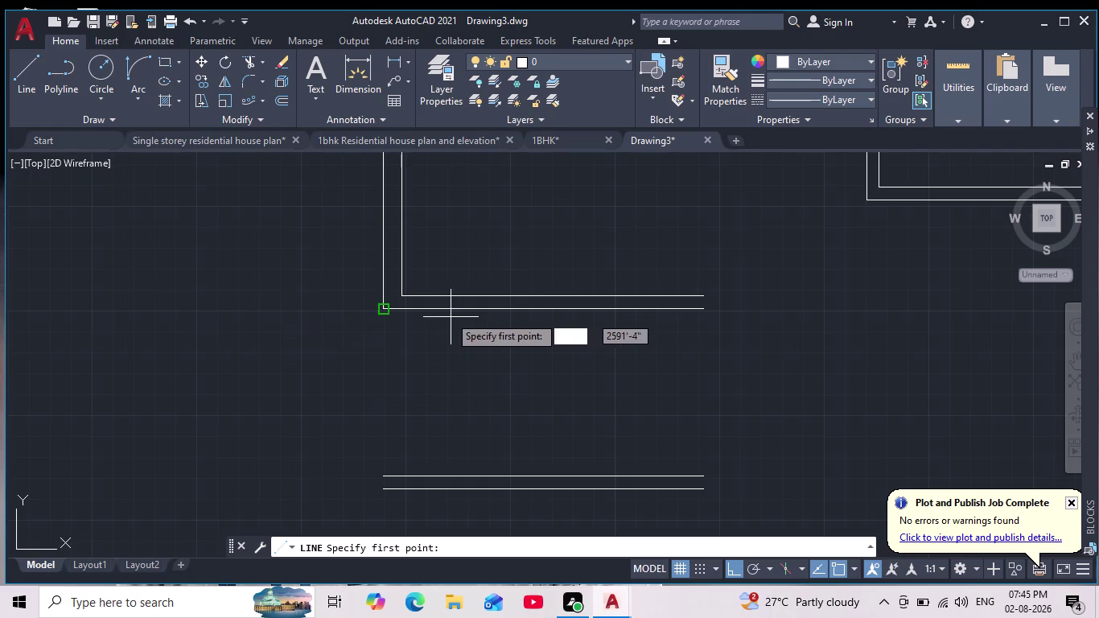
click(382, 309)
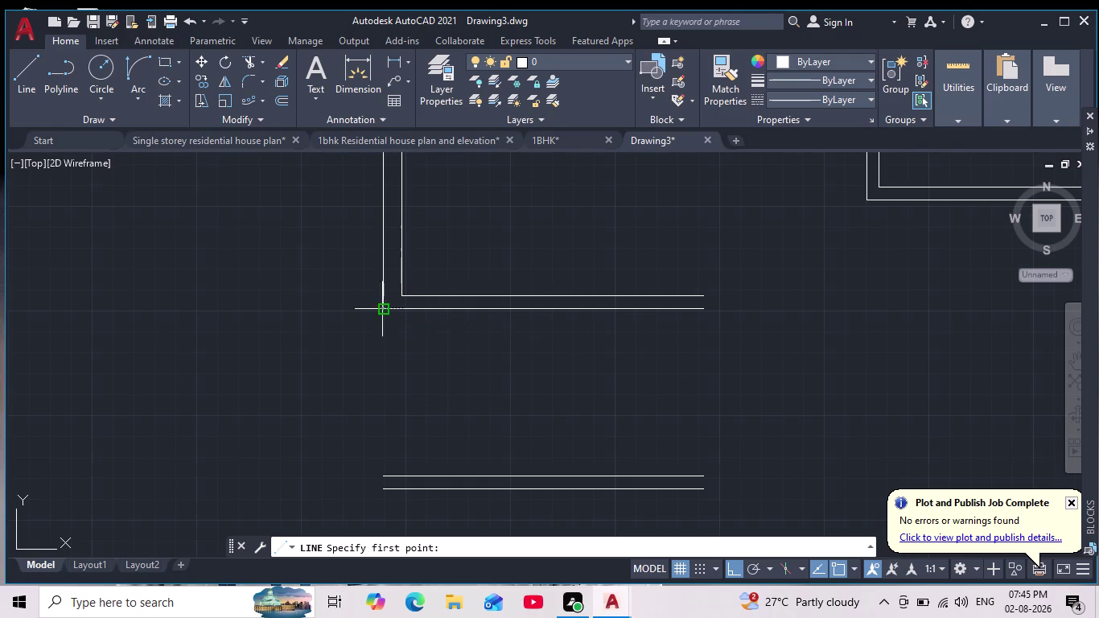
scroll(up, 3)
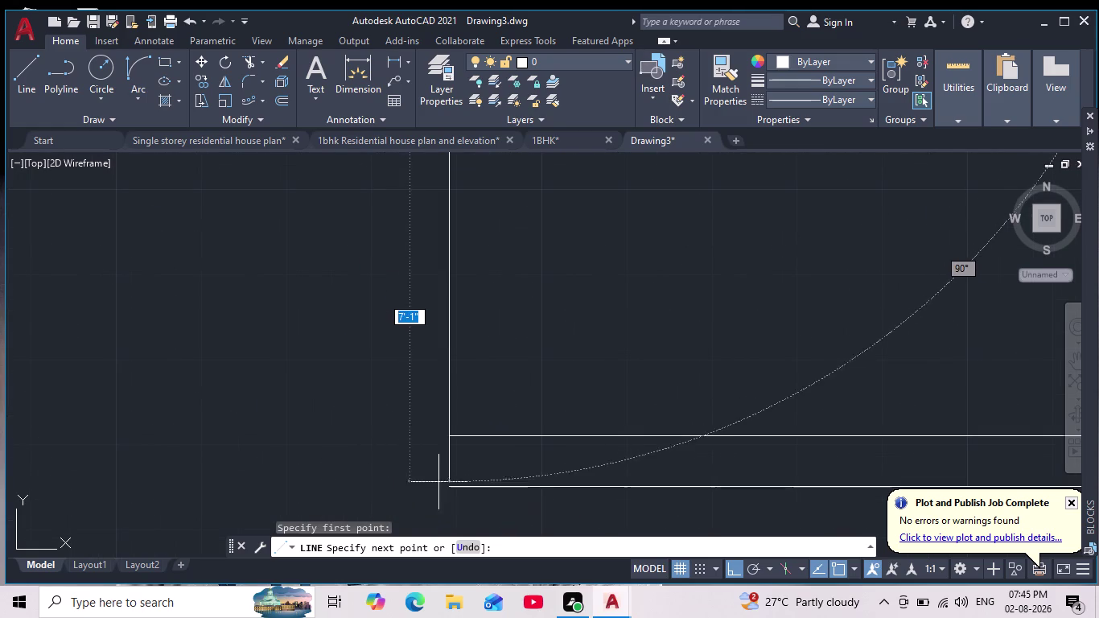
click(445, 486)
key(Escape)
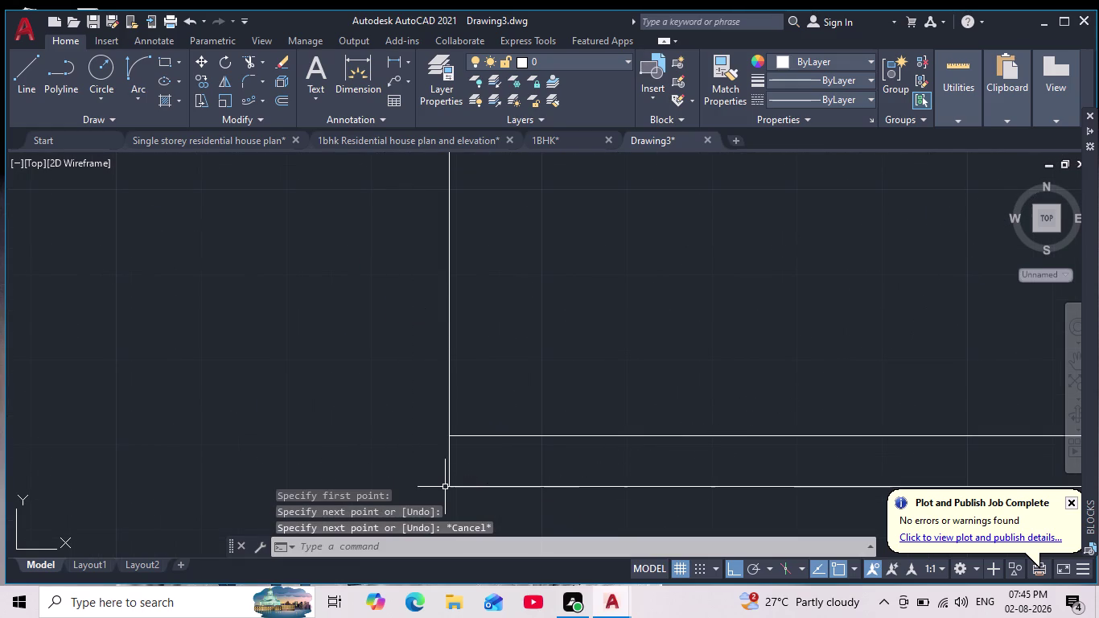
scroll(down, 3)
middle_drag(512, 427, 438, 436)
scroll(down, 3)
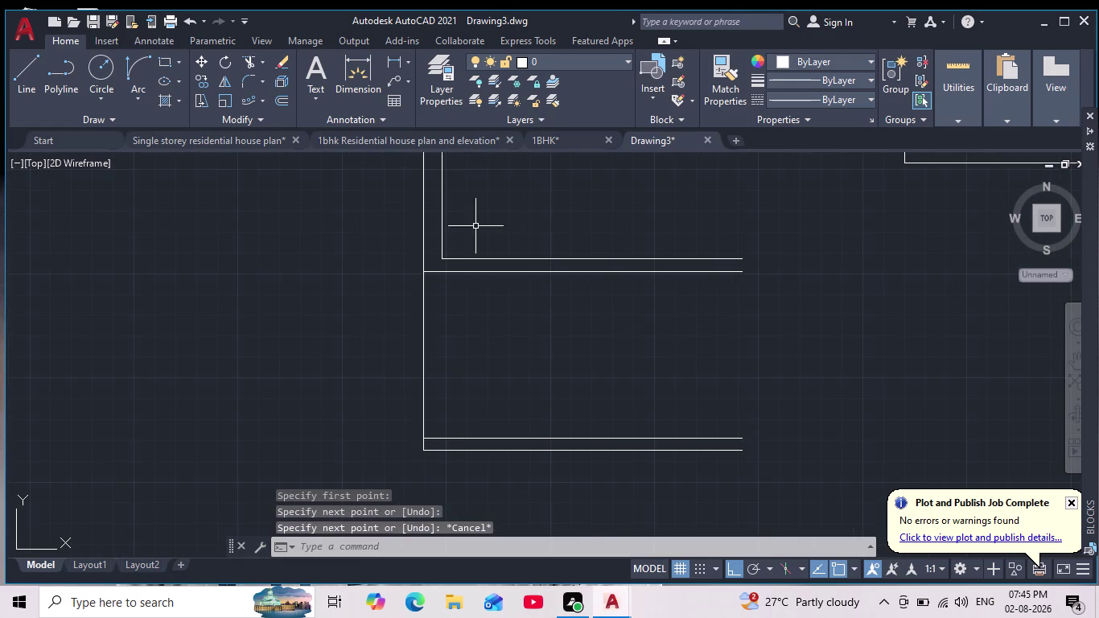
Start another line at the left wall's inner corner and cancel it.
click(21, 73)
scroll(down, 3)
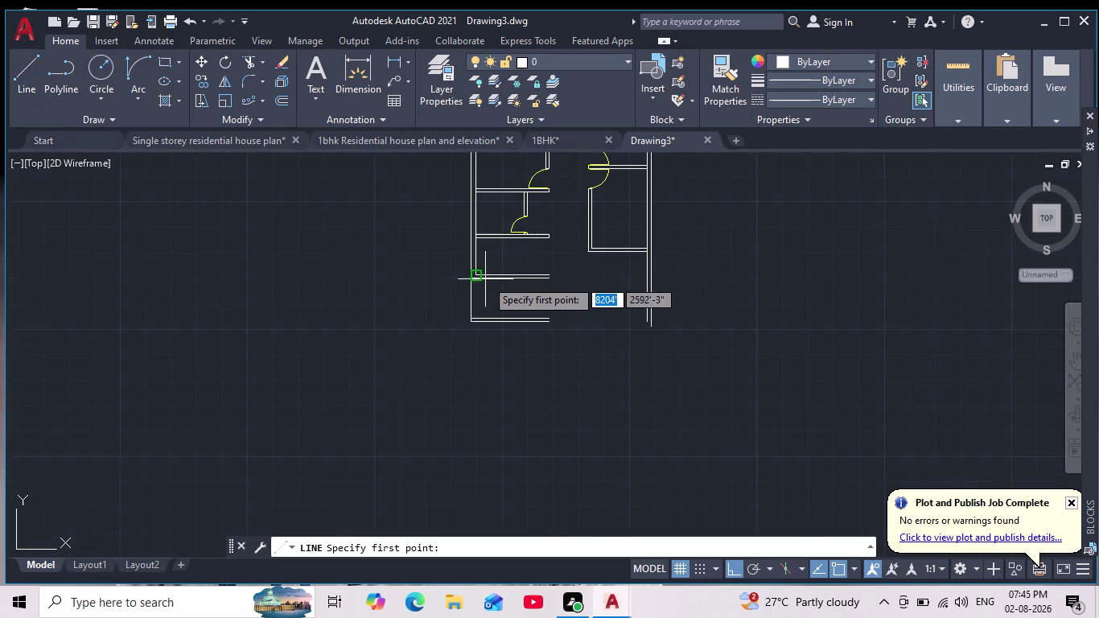
scroll(up, 3)
click(394, 242)
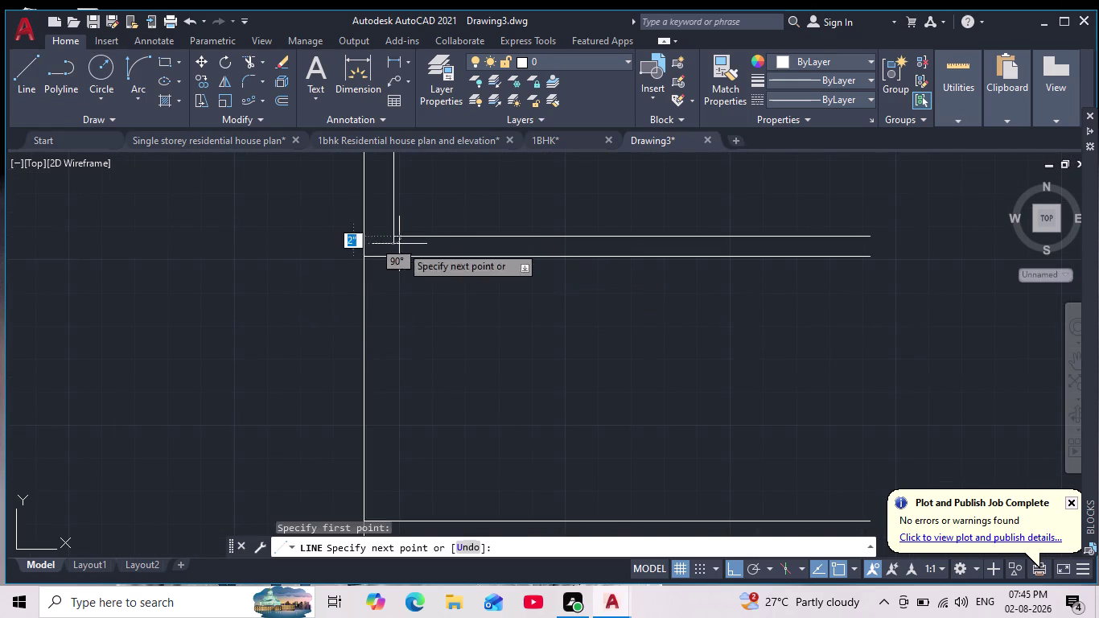
middle_drag(400, 430, 401, 341)
scroll(down, 3)
scroll(up, 3)
click(377, 380)
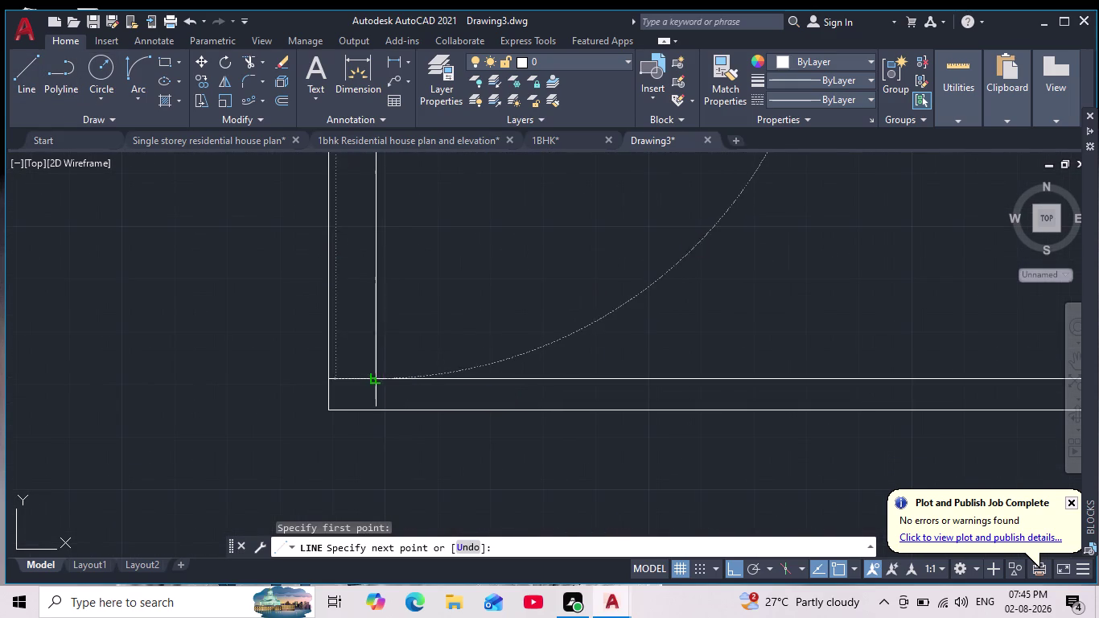
key(Escape)
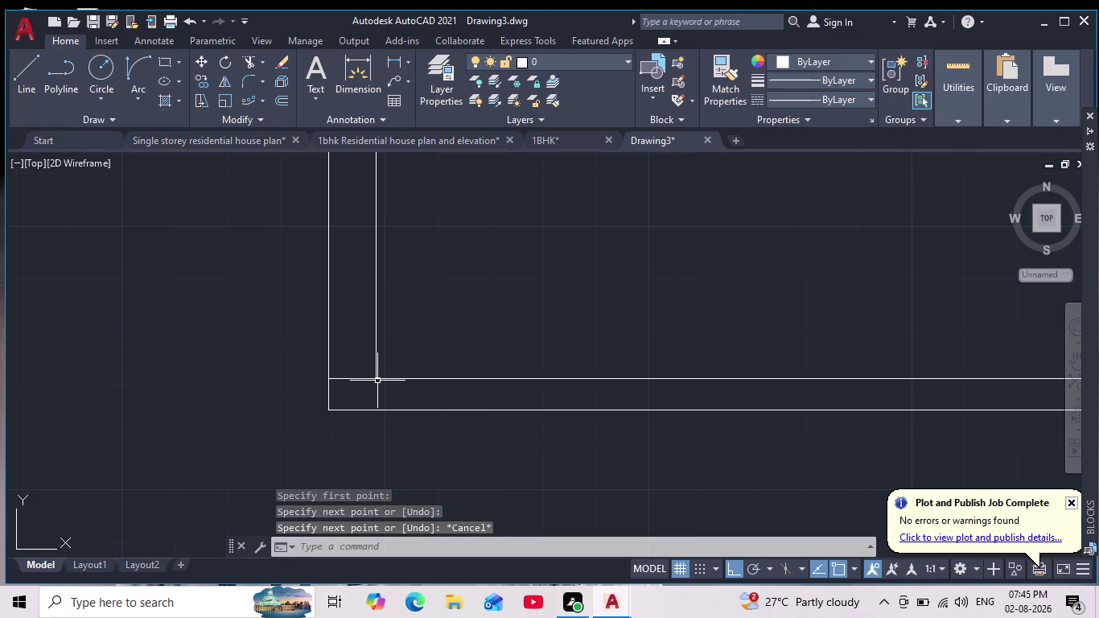
click(247, 60)
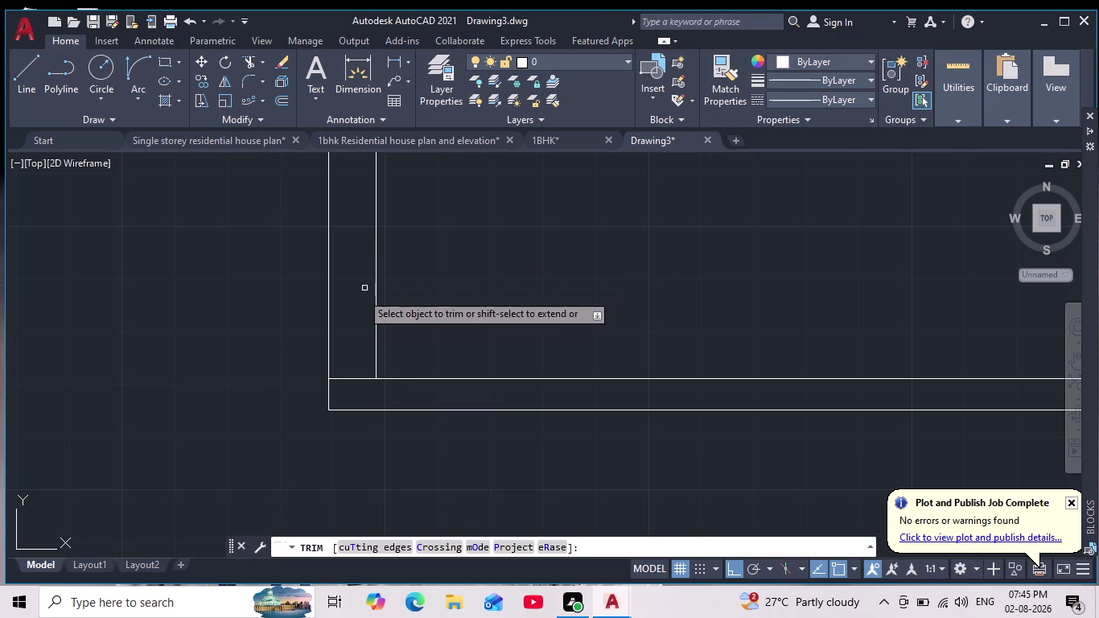
Fence-trim the overlapping wall segments at the lower-left corner.
drag(356, 355, 367, 376)
click(372, 380)
scroll(down, 3)
scroll(up, 3)
middle_drag(449, 293, 439, 372)
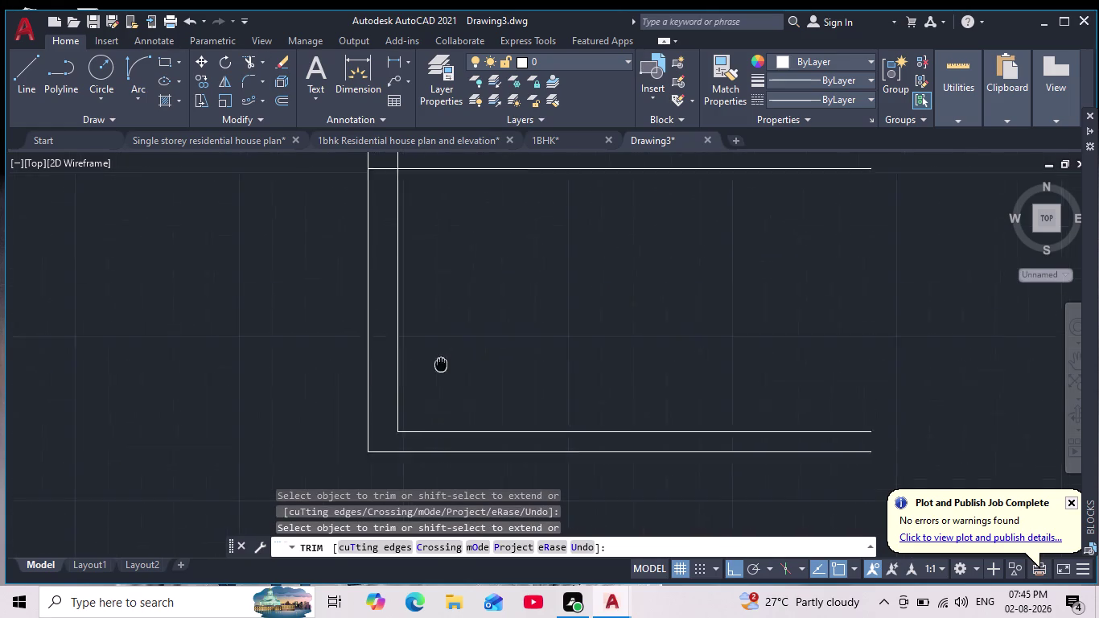
middle_drag(439, 373, 431, 400)
scroll(down, 3)
scroll(up, 3)
Trim the crossing partition wall lines and end the command.
drag(339, 357, 341, 397)
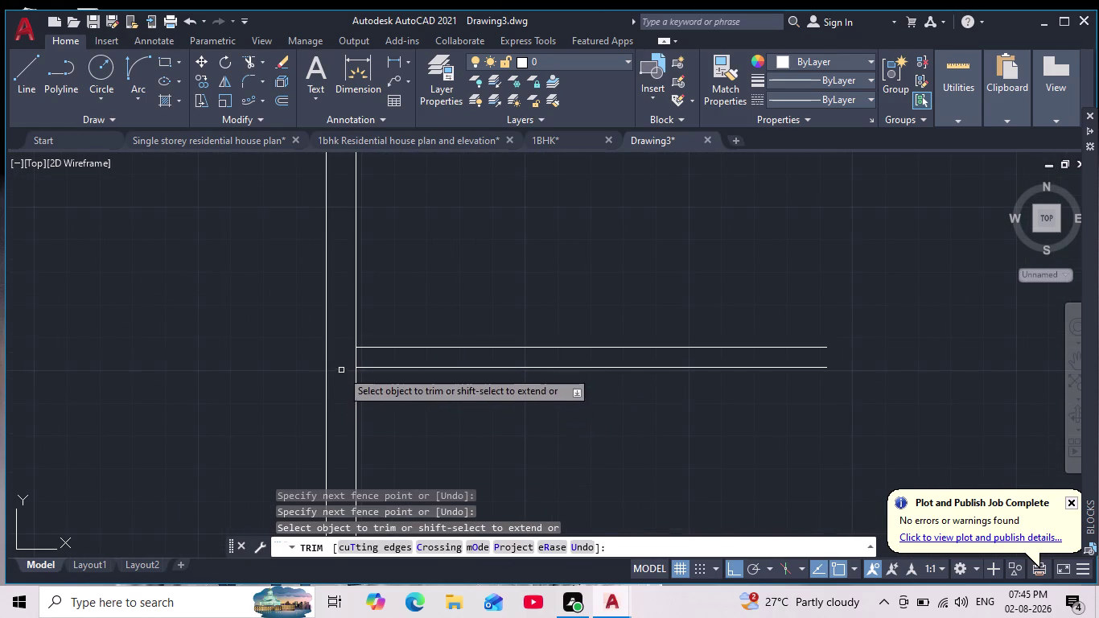
scroll(up, 3)
drag(363, 359, 588, 324)
key(Escape)
key(Escape)
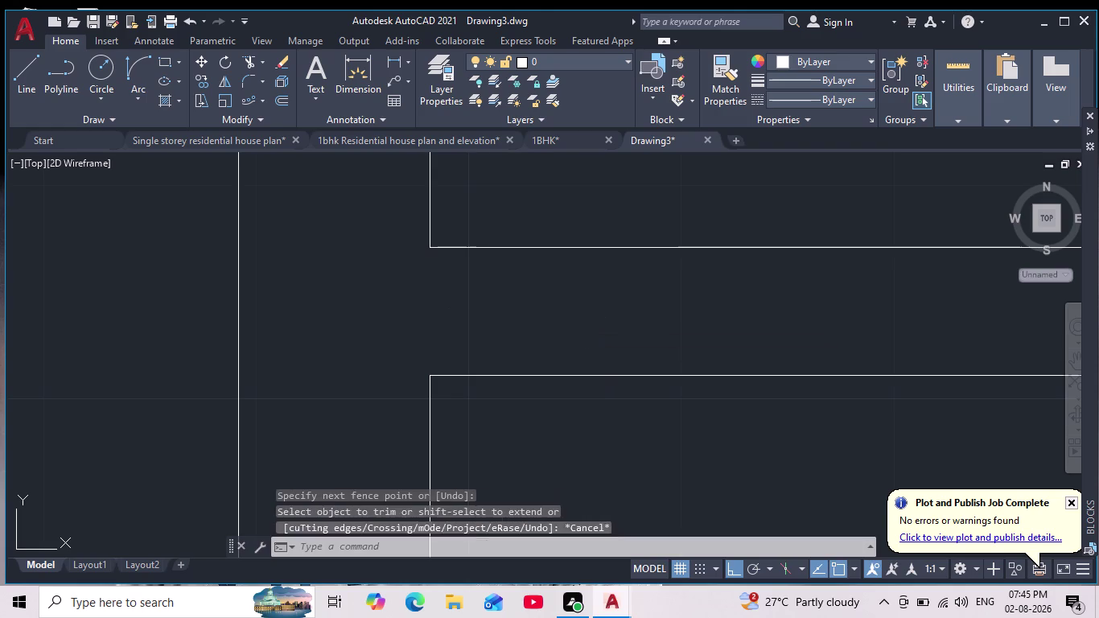
key(Escape)
key(Escape)
key(Escape)
key(Escape)
key(Escape)
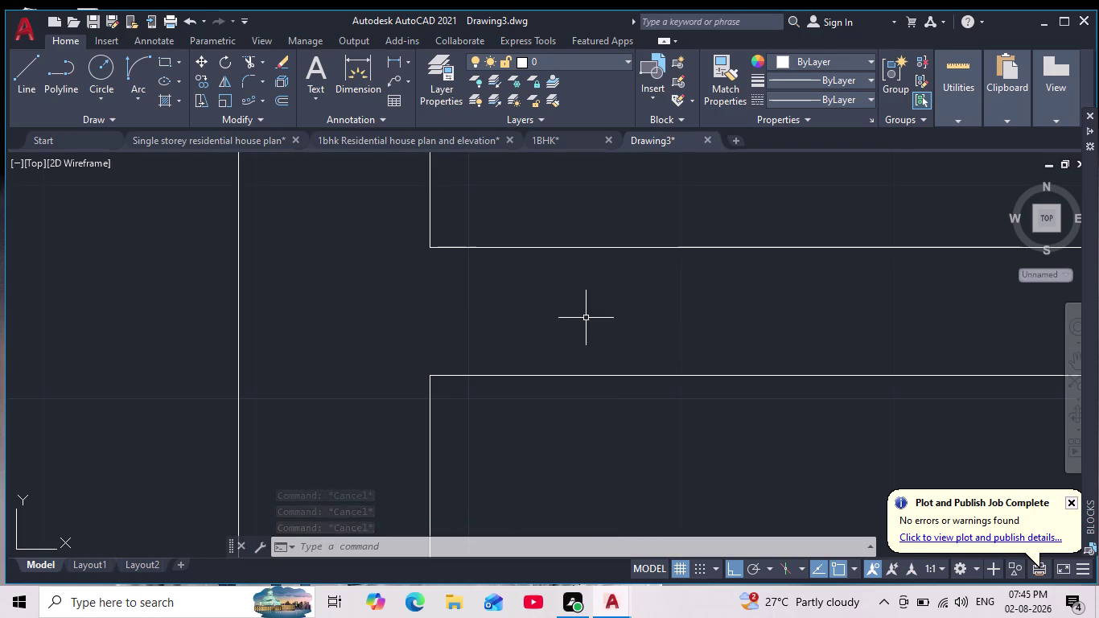
Pan and zoom out to view the whole floor plan.
scroll(down, 3)
middle_drag(593, 341, 399, 281)
scroll(down, 3)
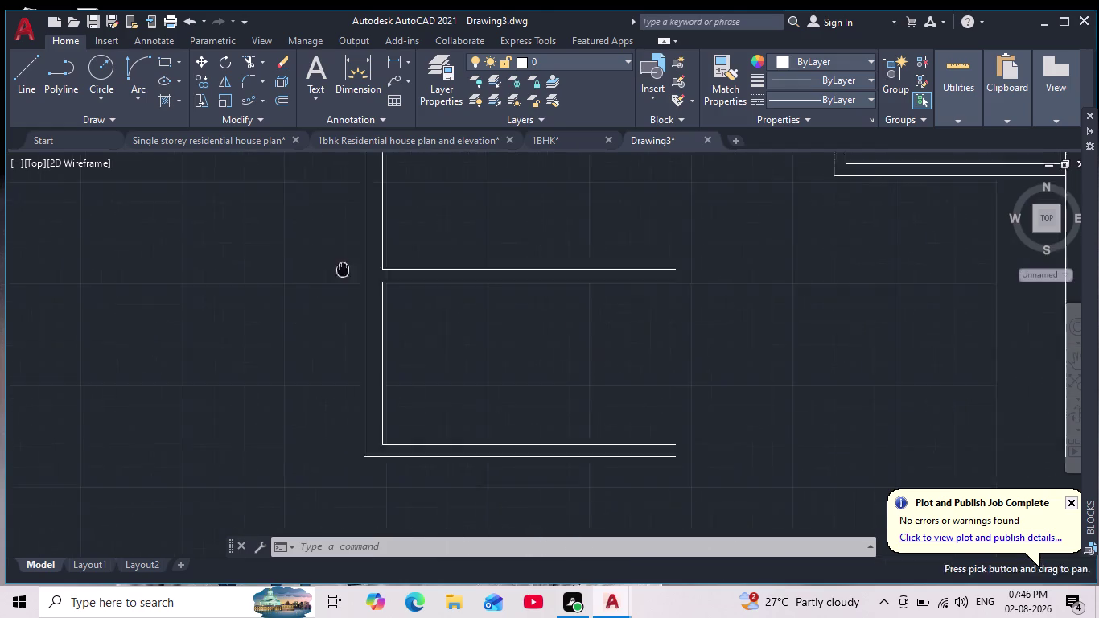
middle_drag(388, 253, 403, 353)
scroll(down, 3)
scroll(up, 3)
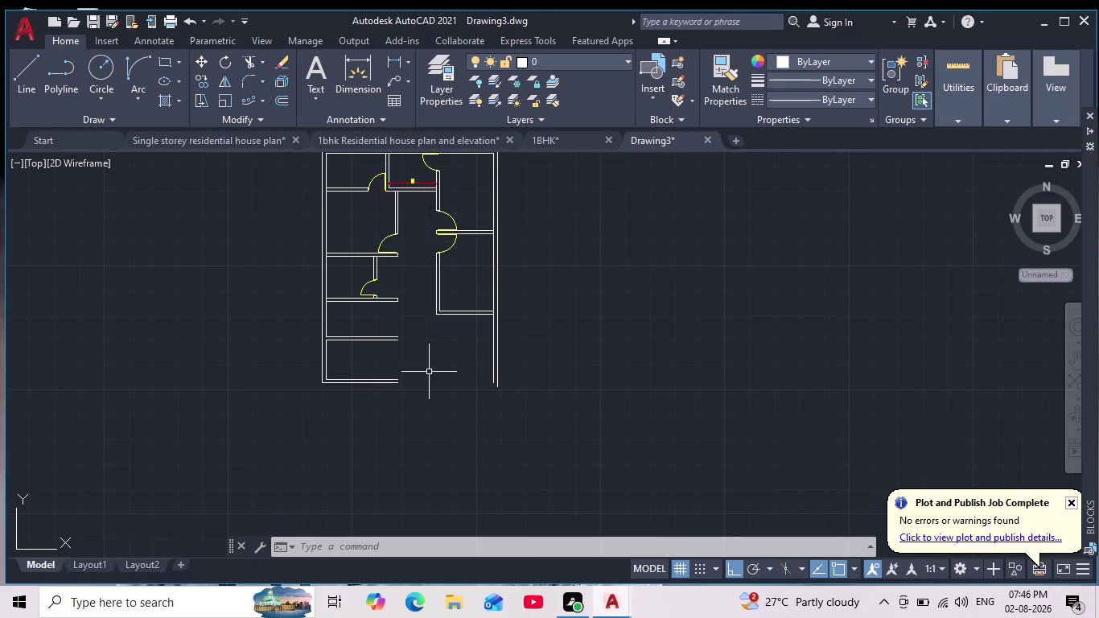
key(o)
key(Return)
text(6)
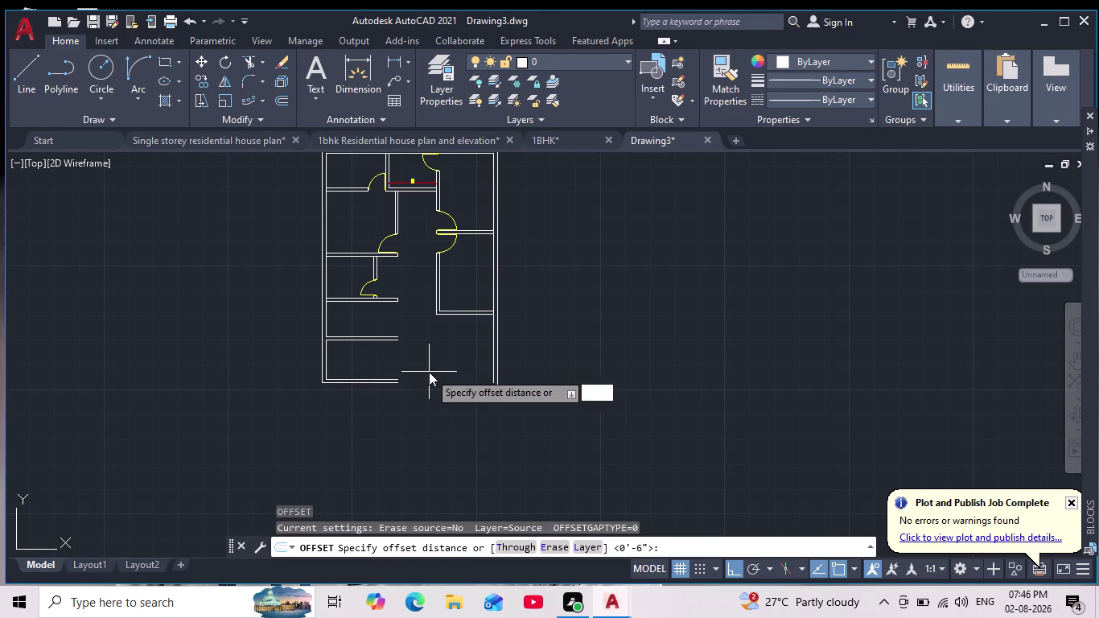
text('8")
key(Return)
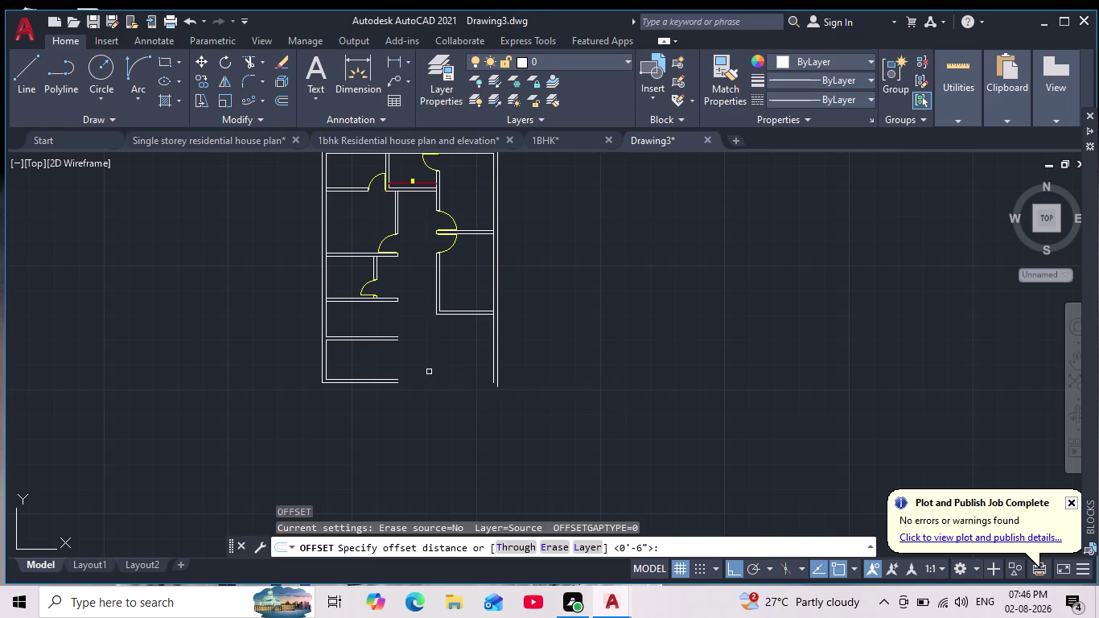
click(469, 315)
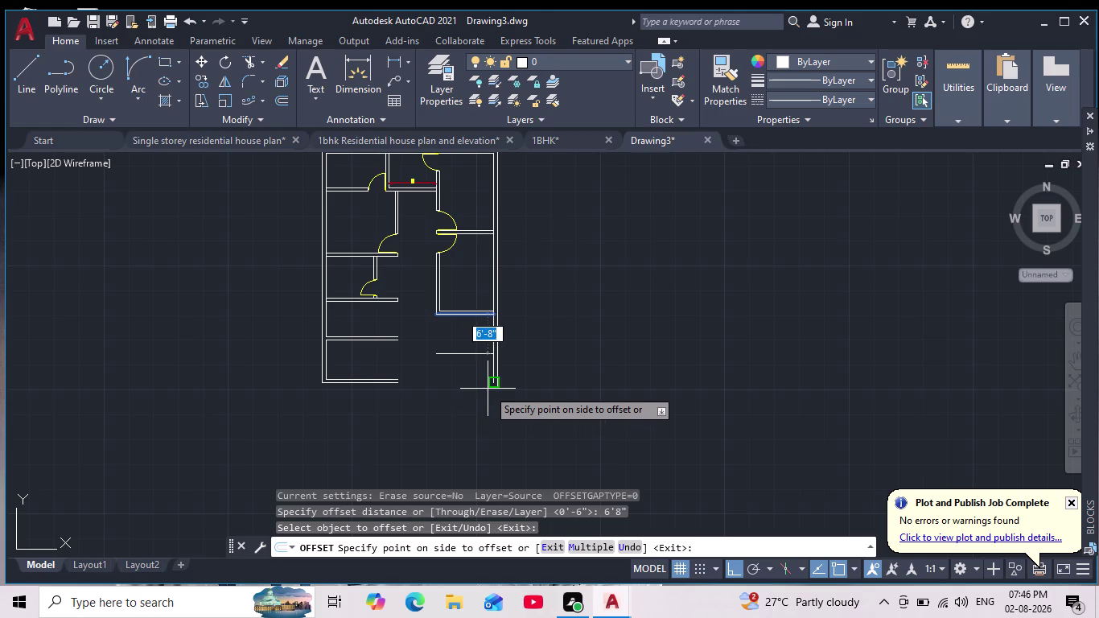
scroll(up, 3)
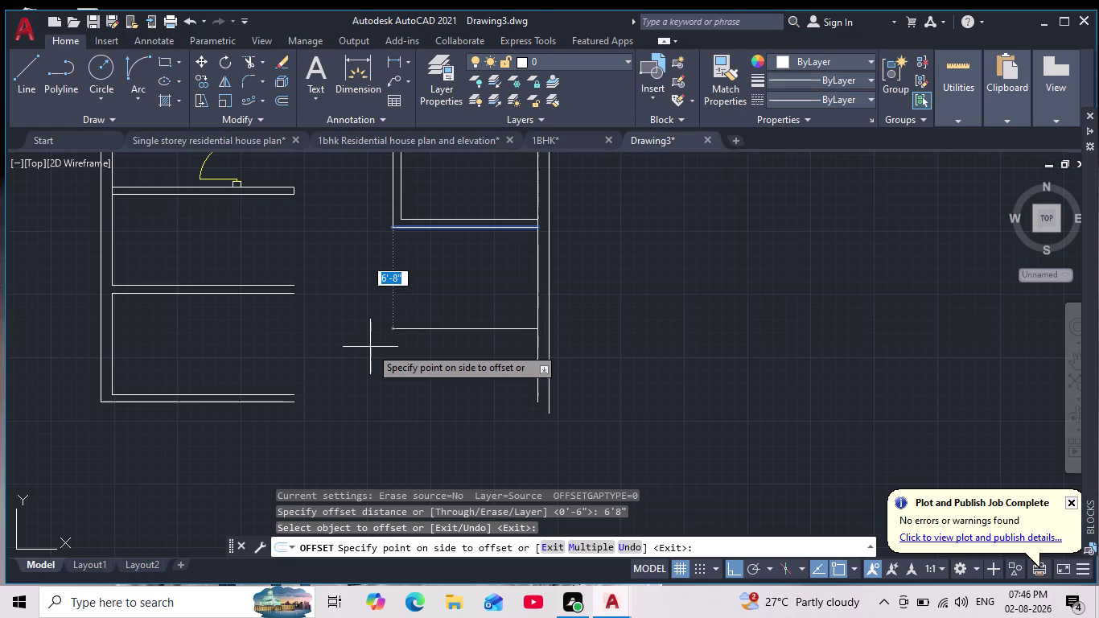
key(Escape)
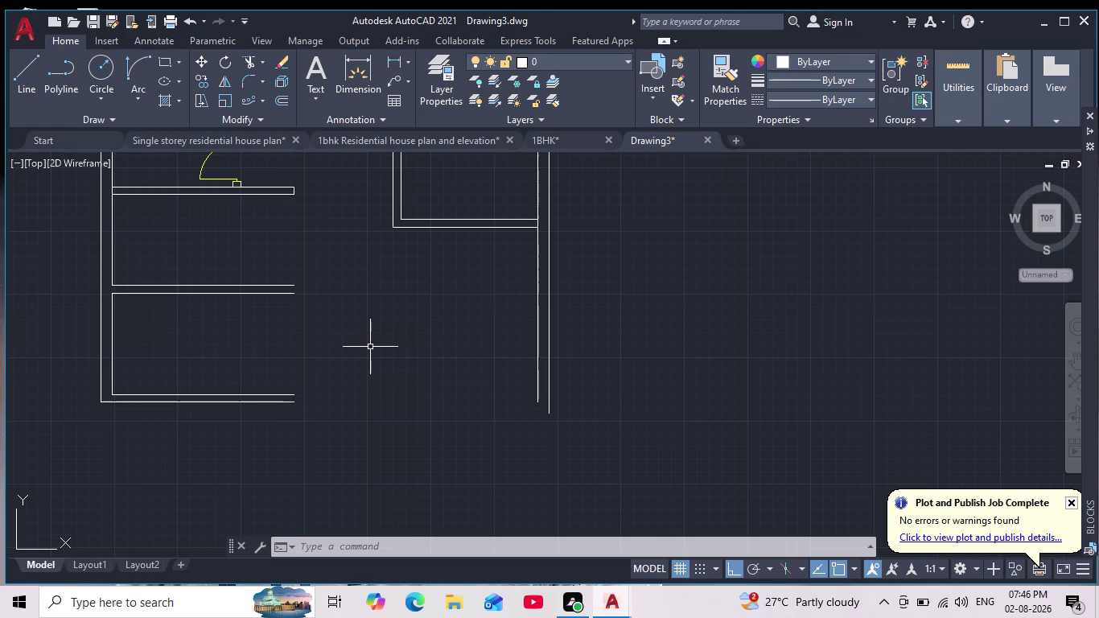
scroll(down, 3)
middle_drag(399, 328, 428, 369)
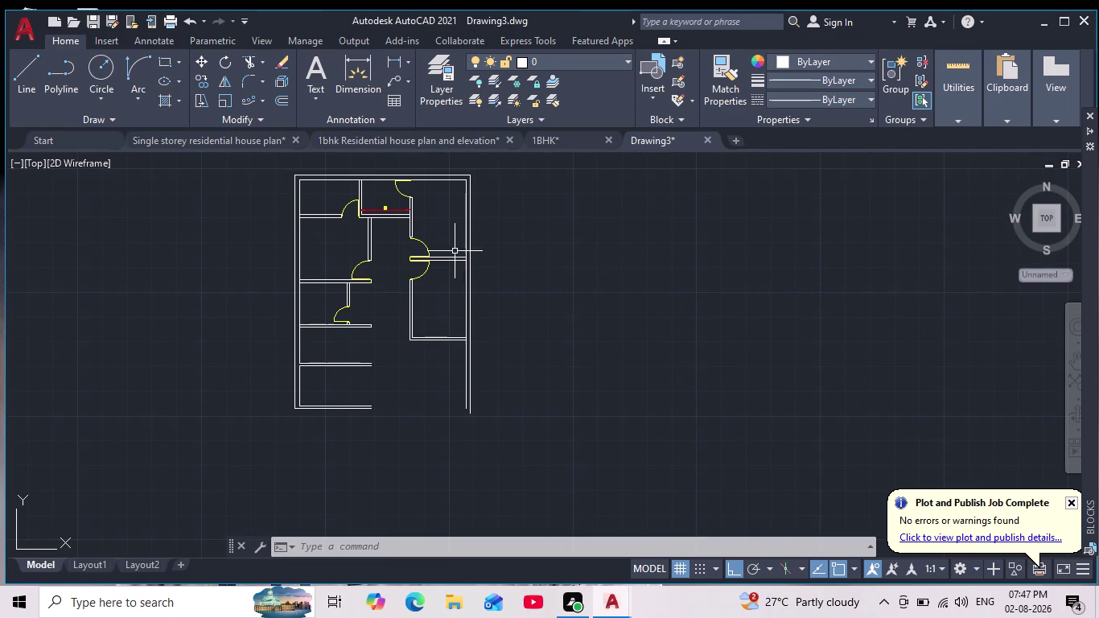
scroll(up, 3)
Dimension the upper part of the right-hand wall with a vertical 13' linear dimension.
scroll(down, 3)
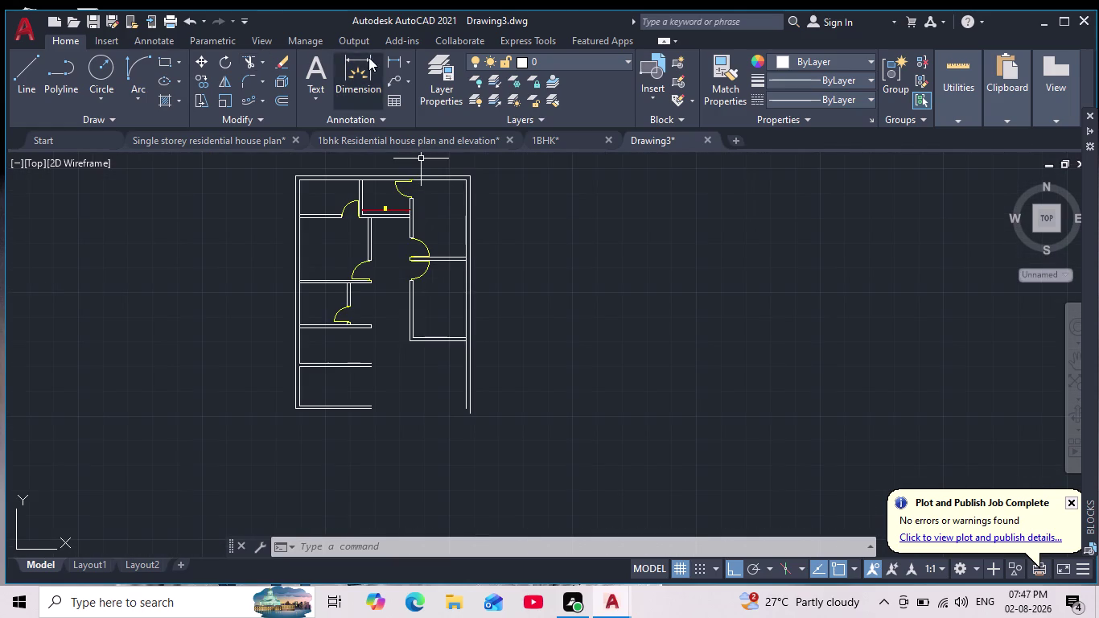
click(398, 58)
scroll(up, 3)
middle_drag(472, 230, 515, 276)
scroll(down, 3)
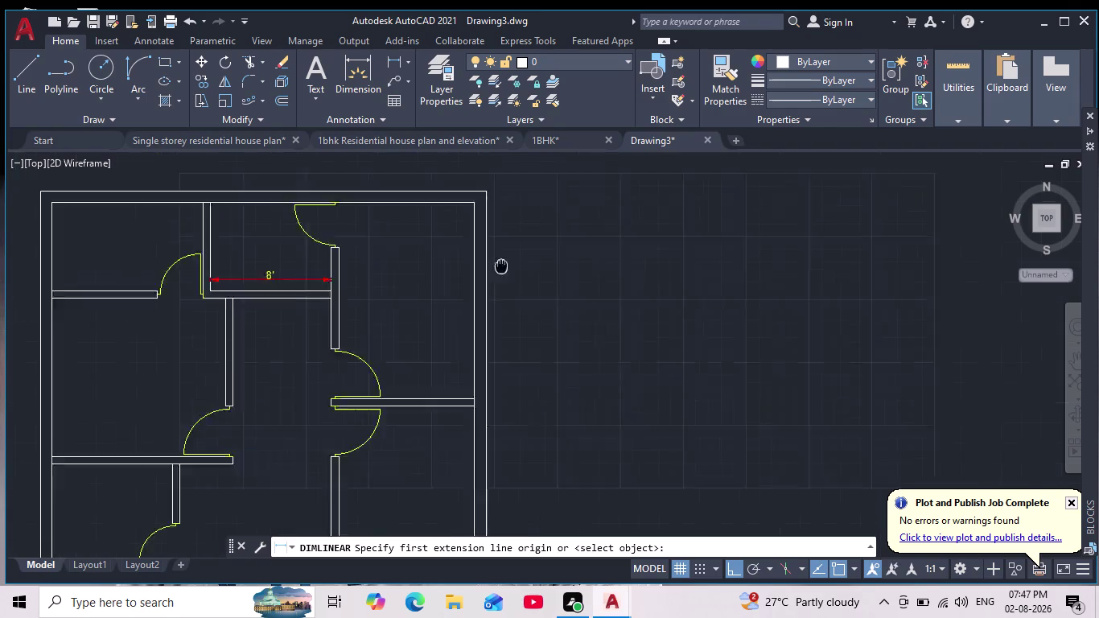
middle_drag(515, 276, 541, 299)
click(521, 242)
middle_click(528, 342)
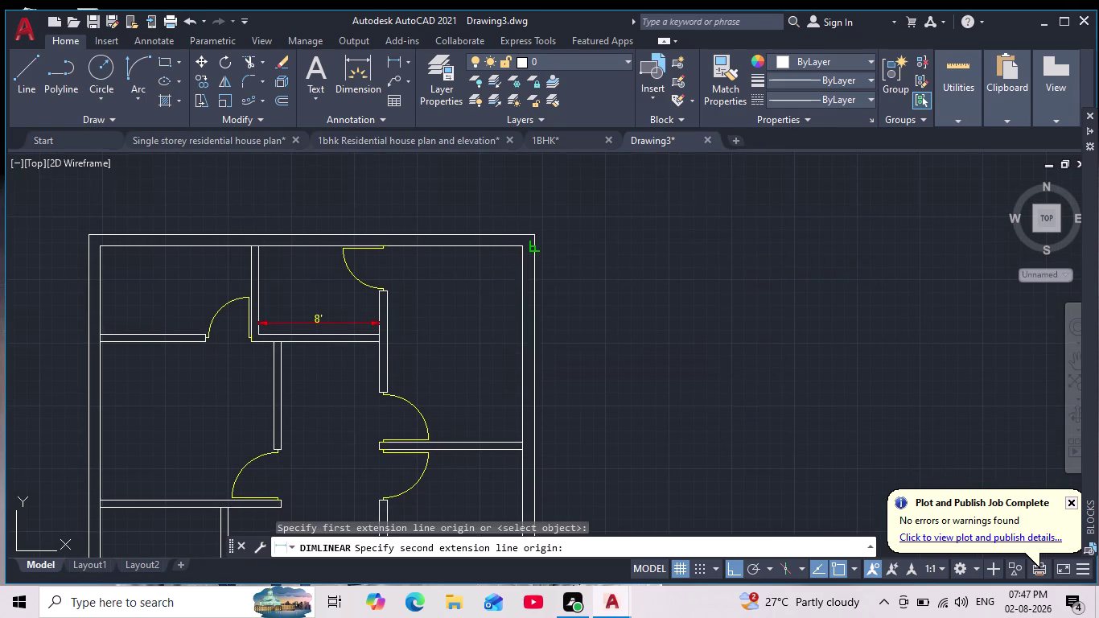
click(523, 440)
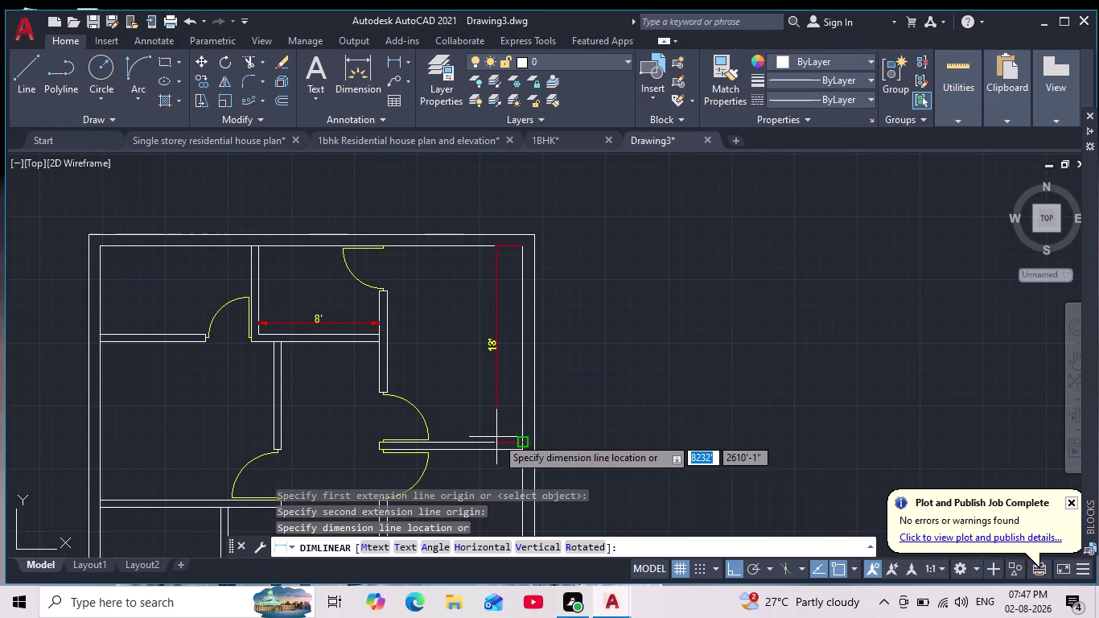
click(505, 433)
middle_drag(512, 430, 540, 301)
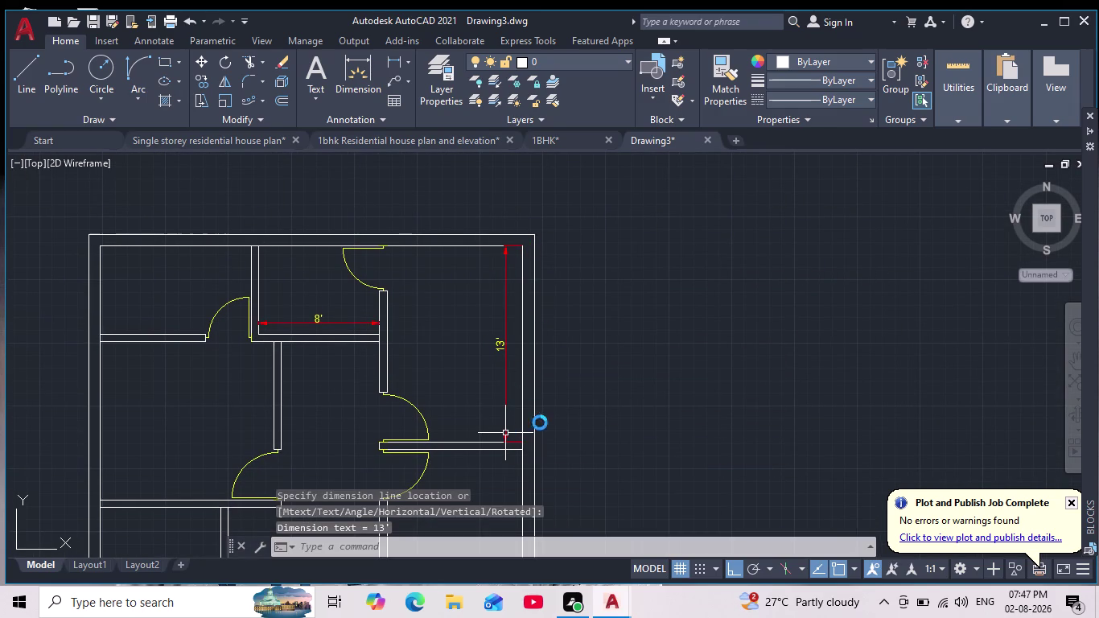
scroll(down, 3)
middle_drag(563, 458, 567, 382)
Add a second vertical 13' linear dimension lower down the right-hand wall.
key(Return)
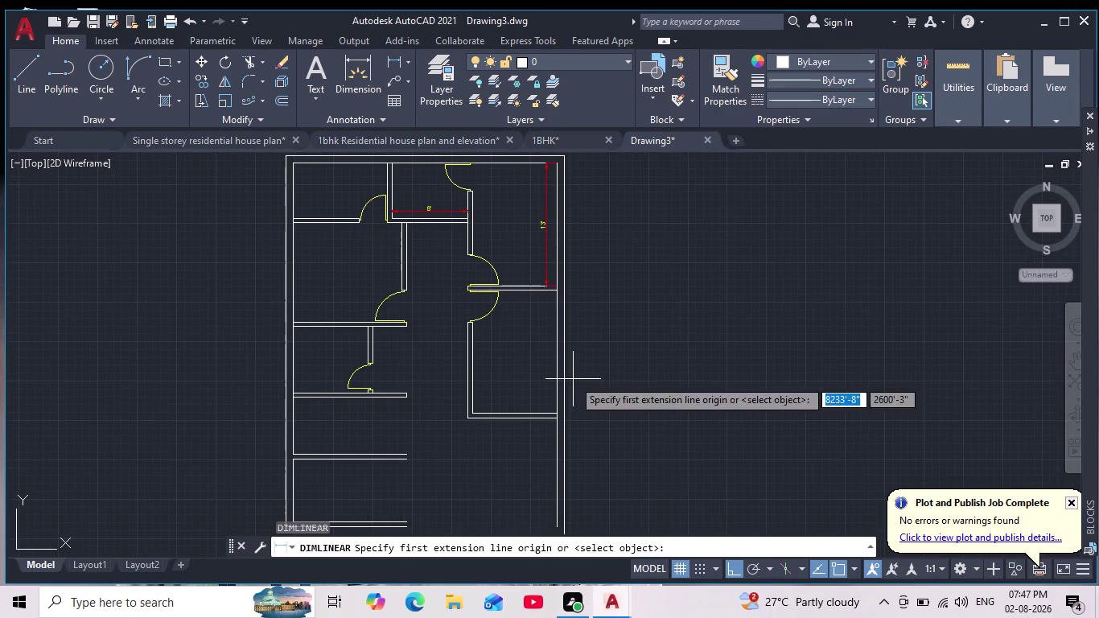
scroll(up, 3)
click(542, 287)
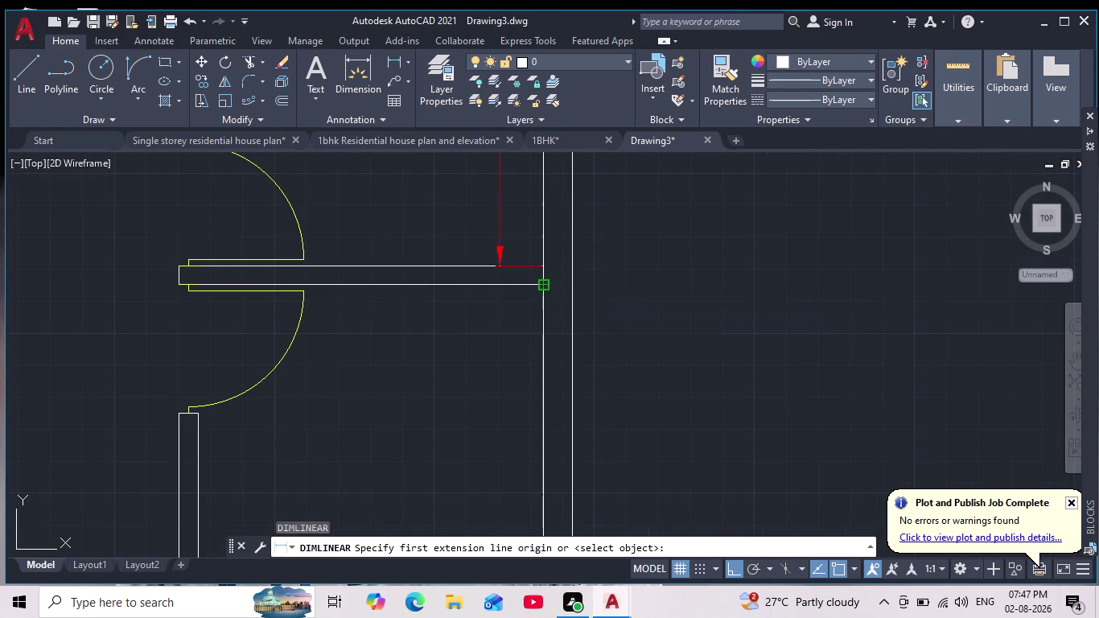
middle_drag(538, 382, 552, 318)
scroll(down, 3)
scroll(up, 3)
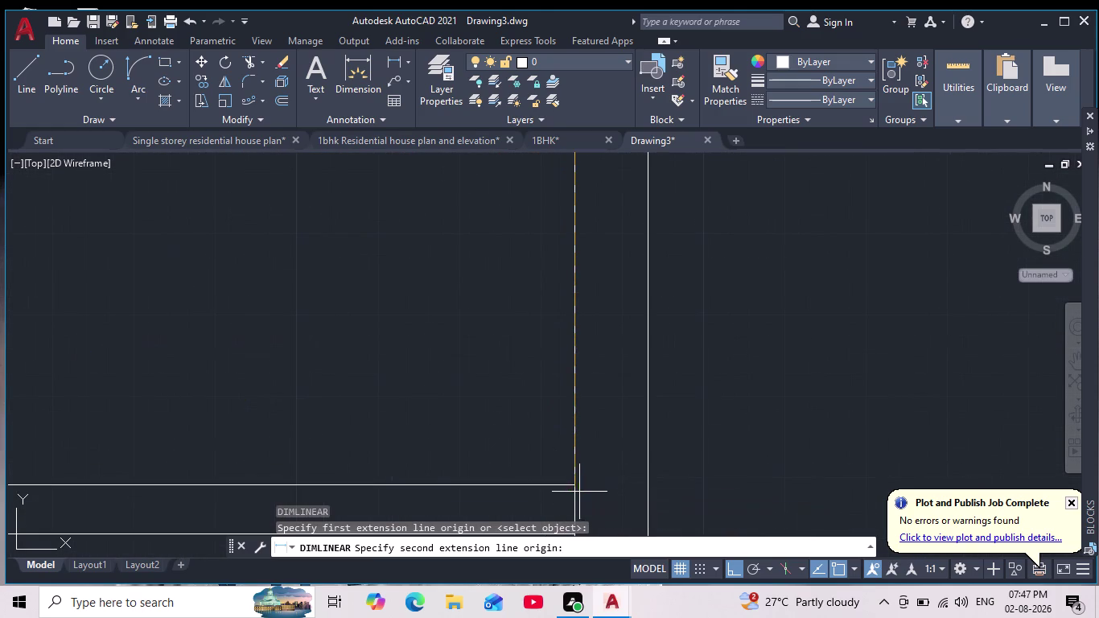
click(576, 488)
scroll(down, 3)
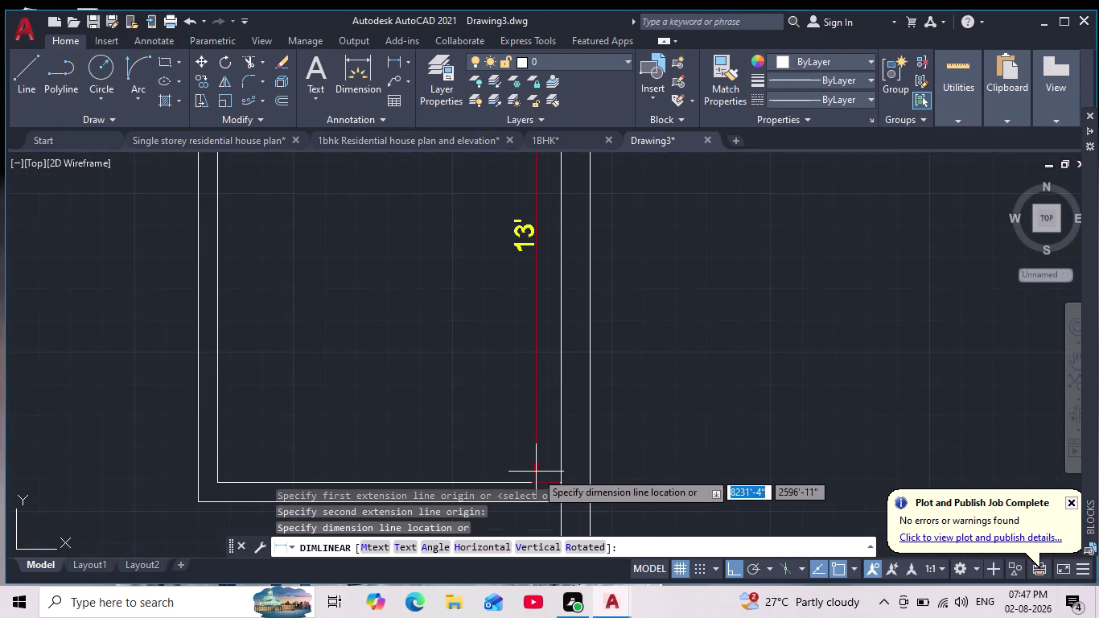
click(535, 471)
scroll(down, 3)
scroll(down, 3)
middle_drag(625, 472, 630, 401)
scroll(down, 3)
middle_drag(631, 453, 615, 366)
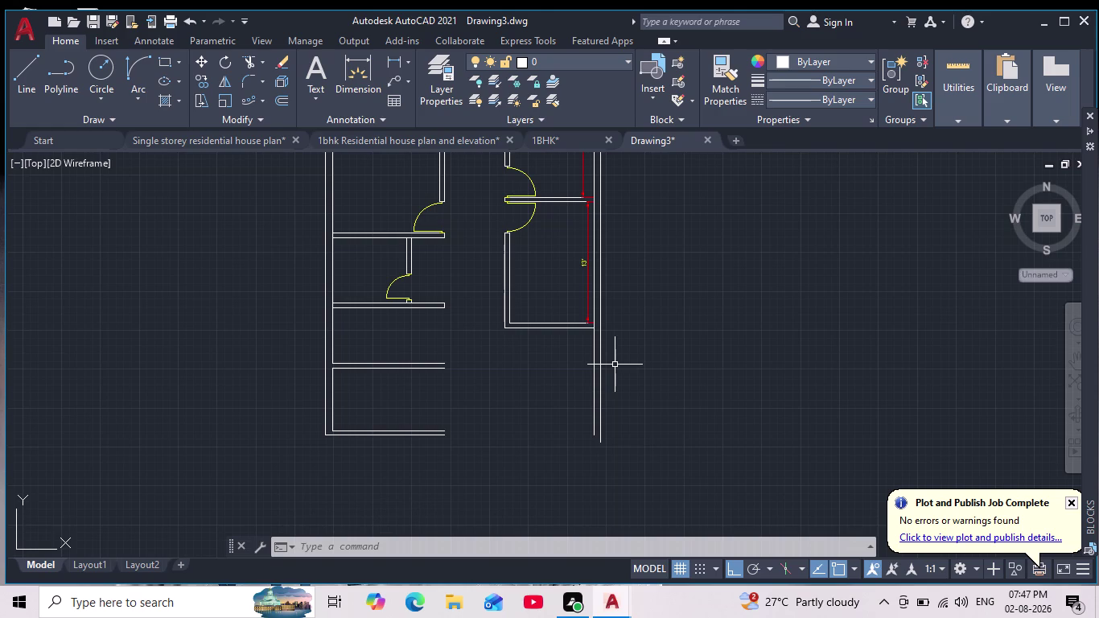
scroll(down, 3)
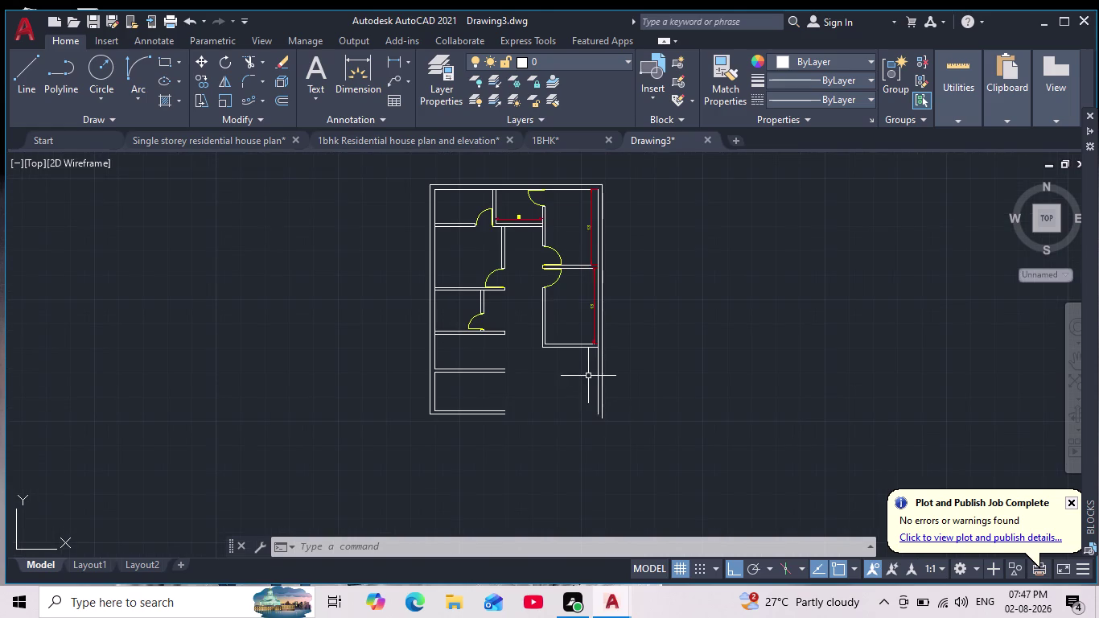
scroll(up, 3)
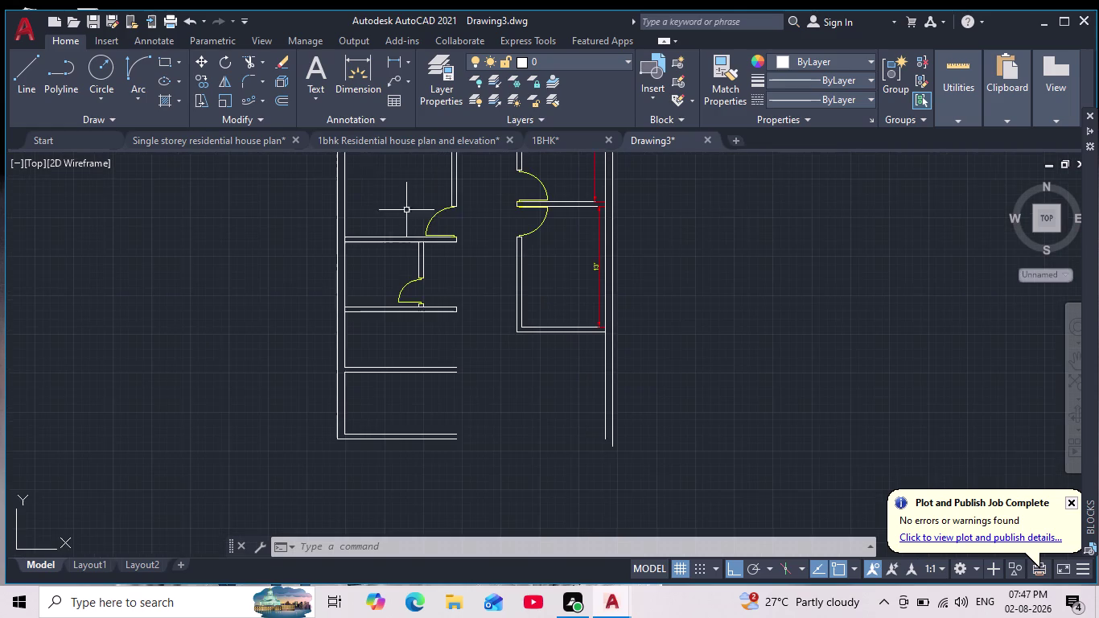